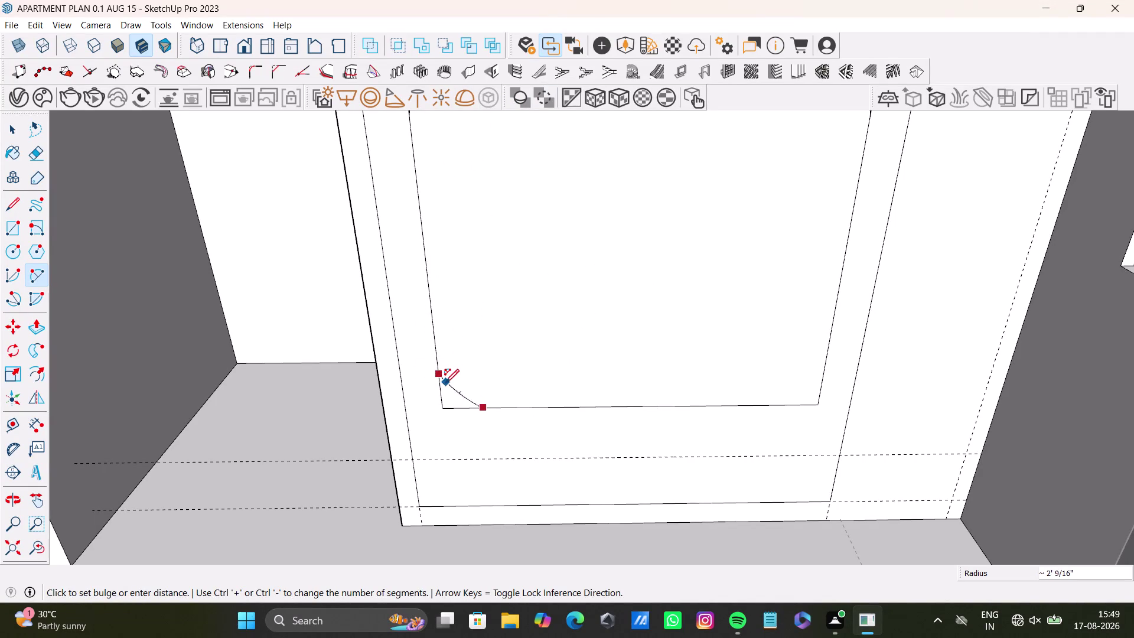
Finish the rounded arc at the panel's bottom-left corner.
click(443, 390)
key(space)
scroll(down, 3)
middle_drag(614, 164, 605, 221)
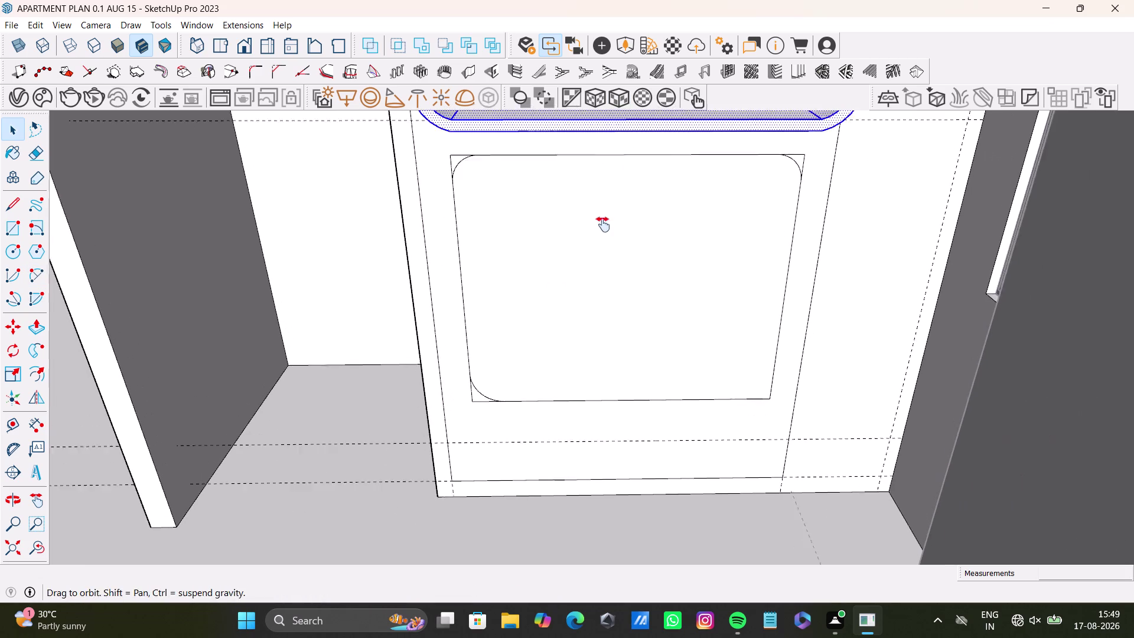
middle_drag(605, 220, 597, 230)
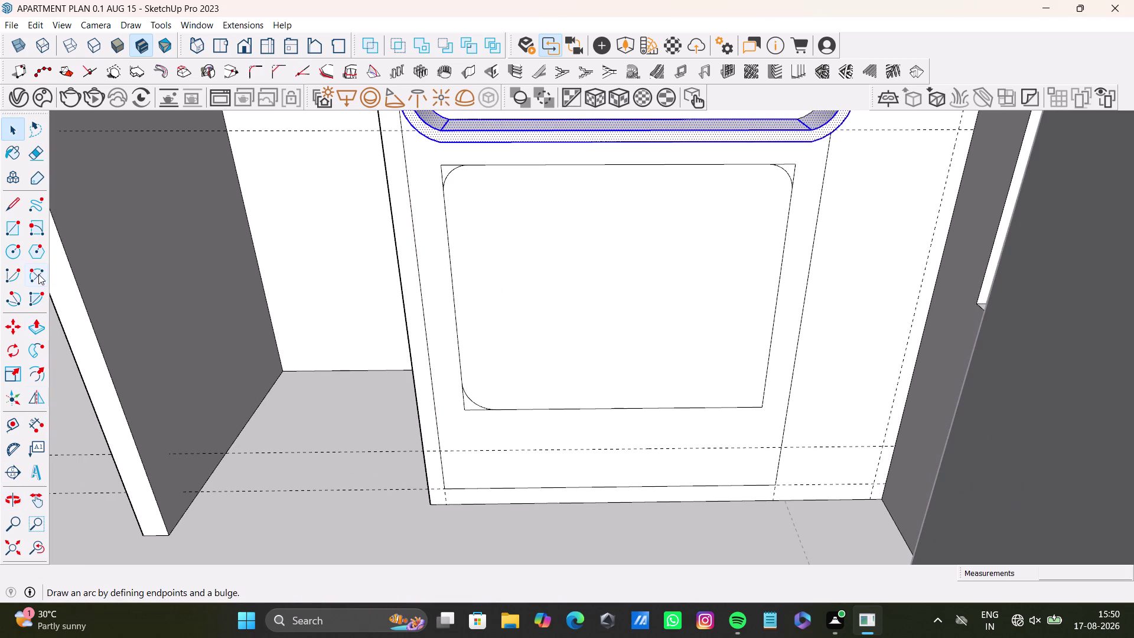
Draw a 2-point arc at the bottom-right corner, then undo it.
click(38, 274)
scroll(up, 3)
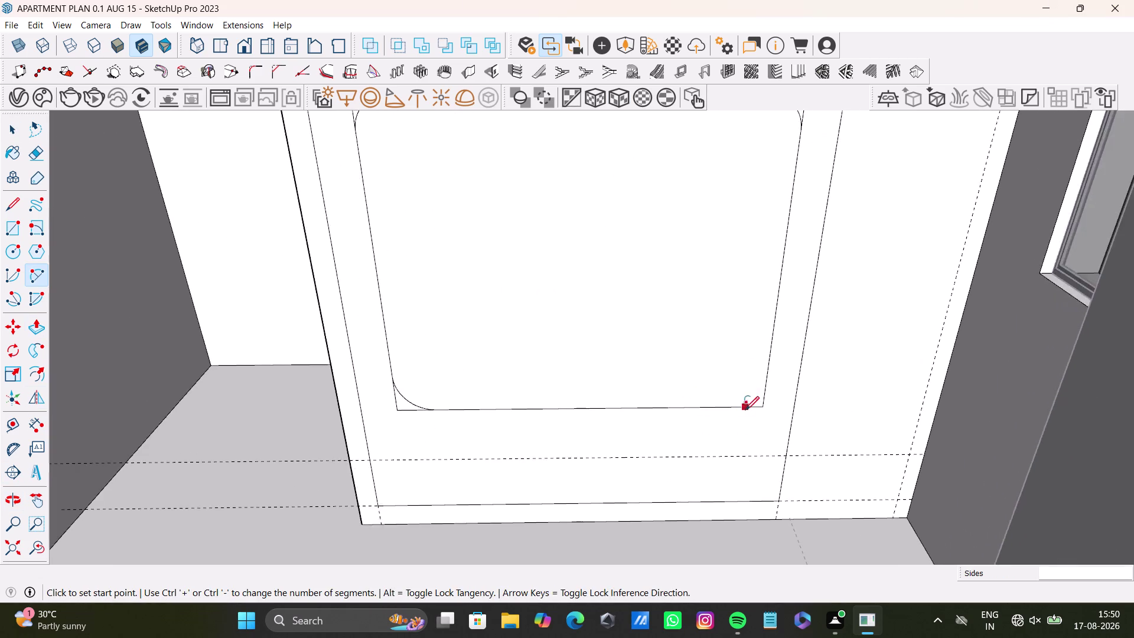
scroll(up, 3)
click(730, 402)
click(776, 366)
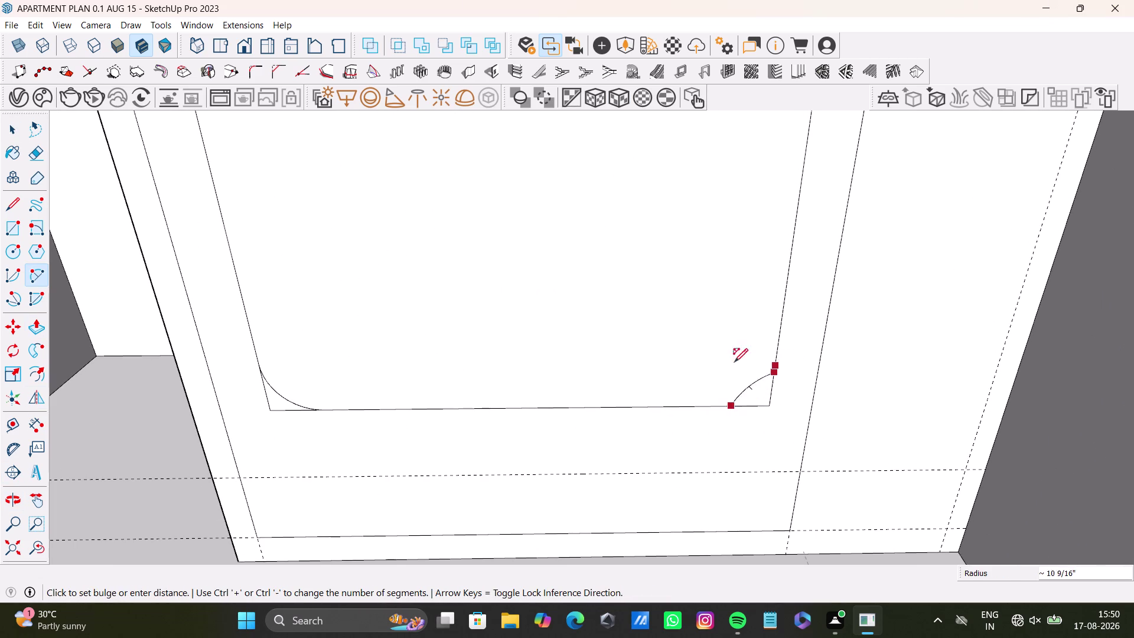
click(764, 388)
key(space)
scroll(down, 3)
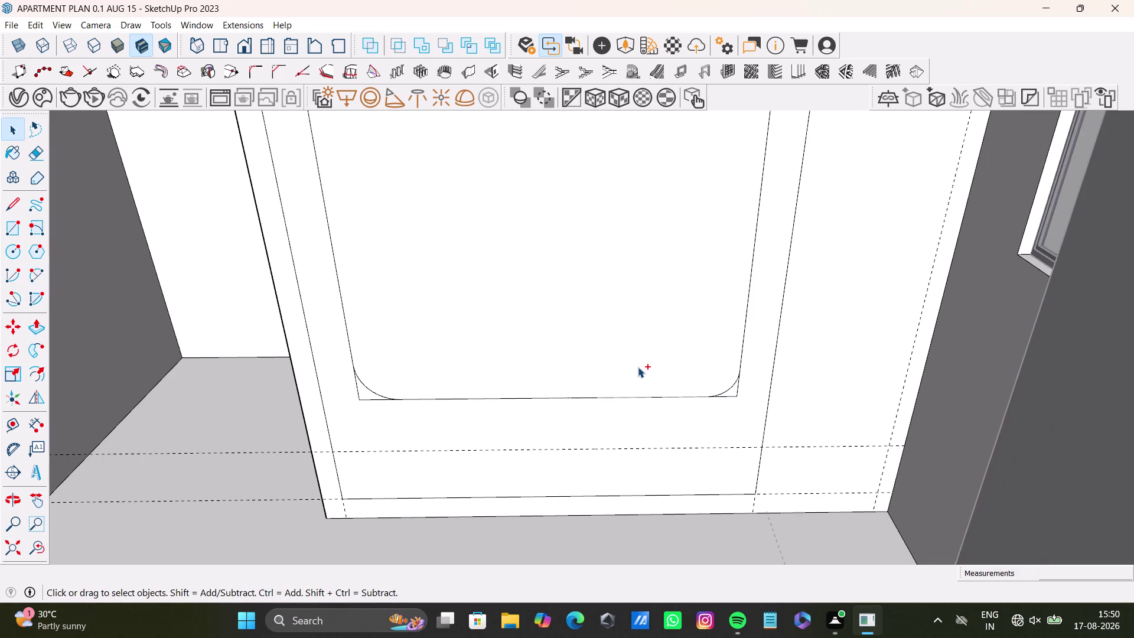
key(ctrl+z)
Redraw the bottom-right corner arc from the bottom edge to the right edge.
middle_drag(557, 354, 562, 400)
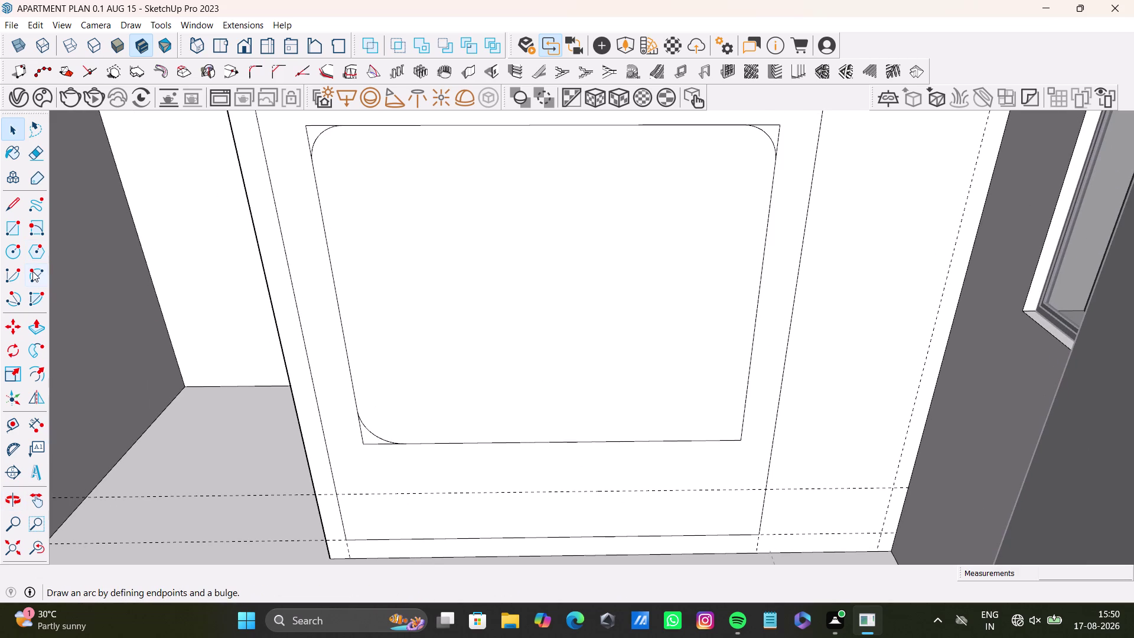
click(32, 271)
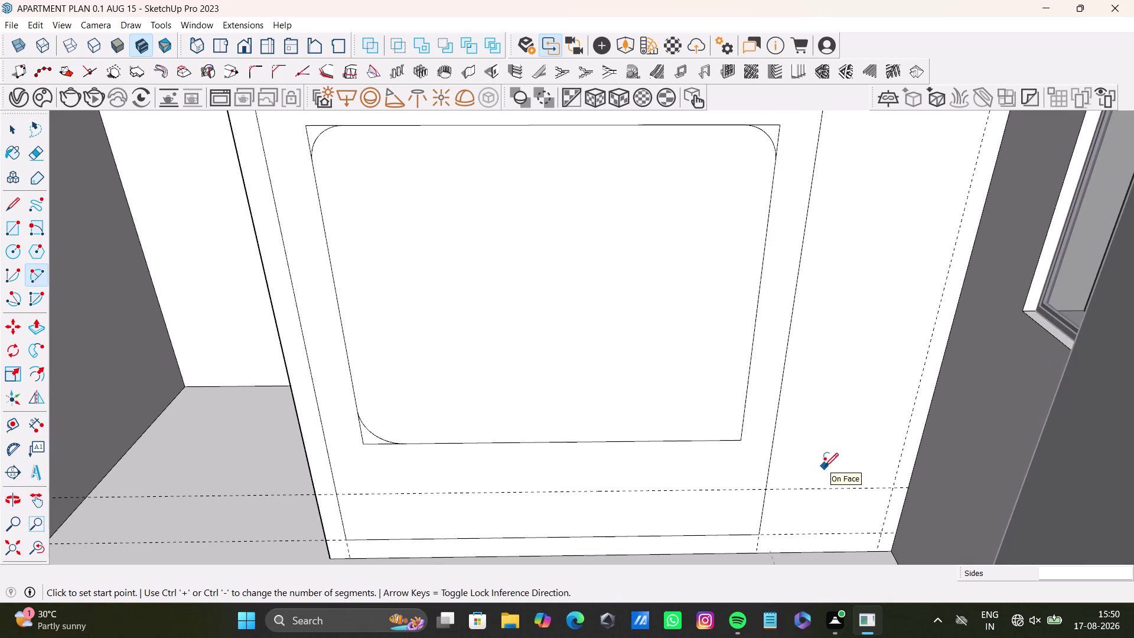
click(701, 440)
click(742, 408)
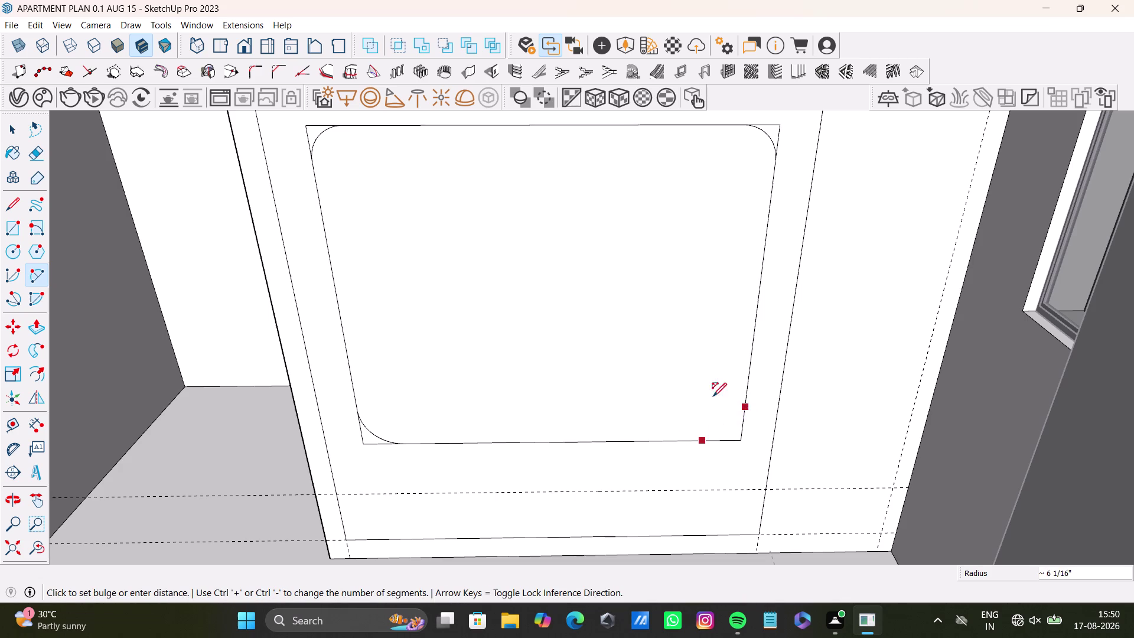
click(734, 428)
key(space)
scroll(down, 3)
Delete the existing top-left corner arc.
middle_drag(596, 347, 624, 424)
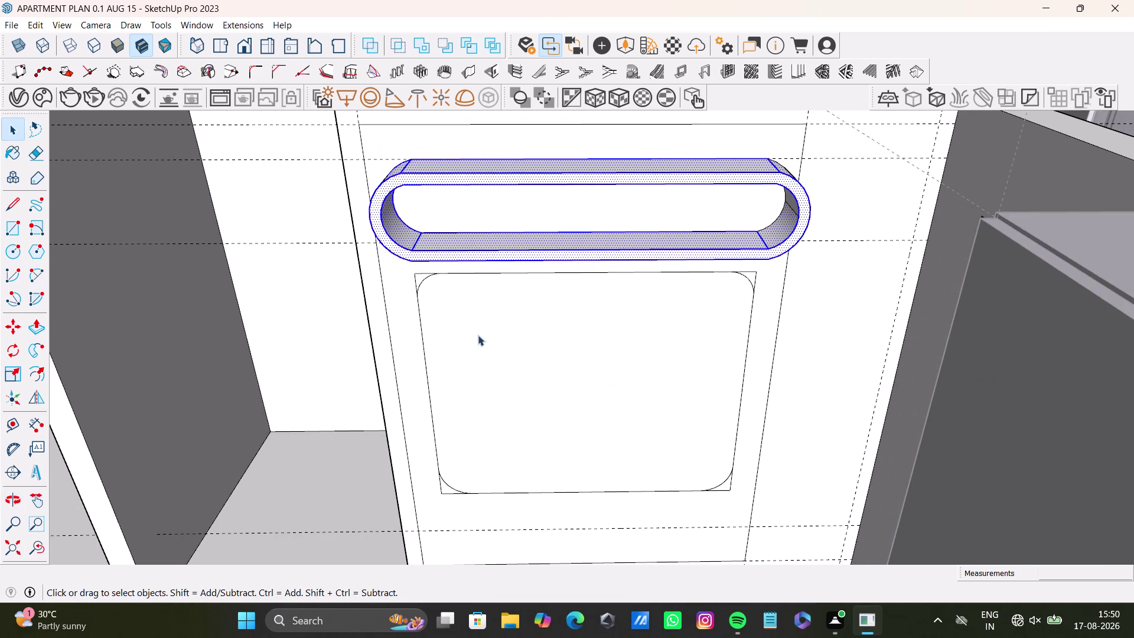
middle_drag(478, 334, 480, 258)
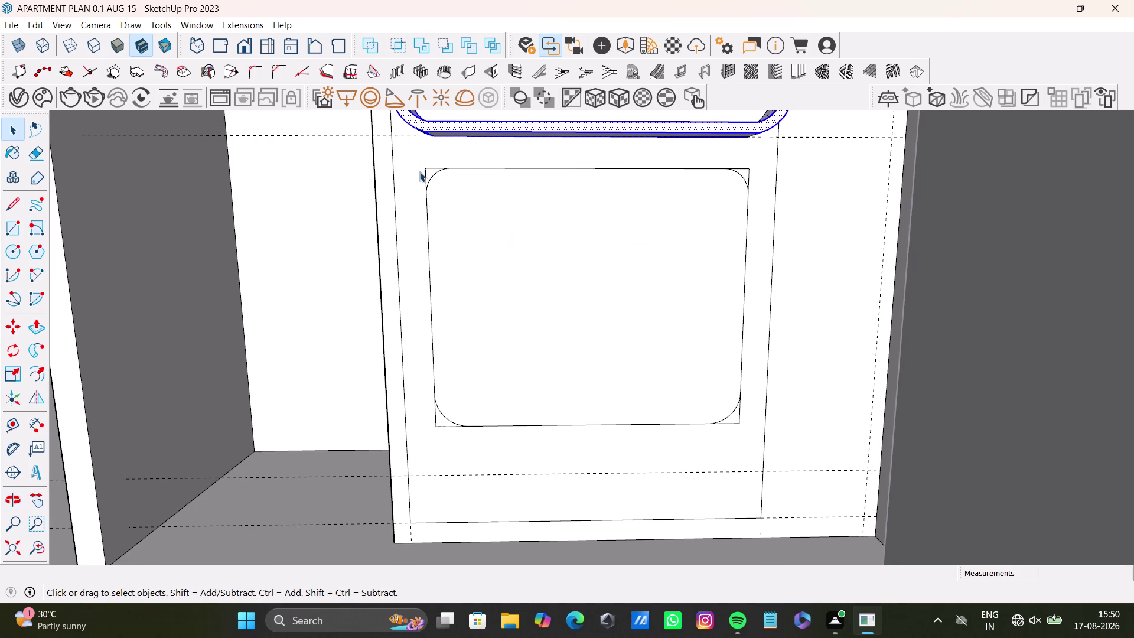
click(433, 173)
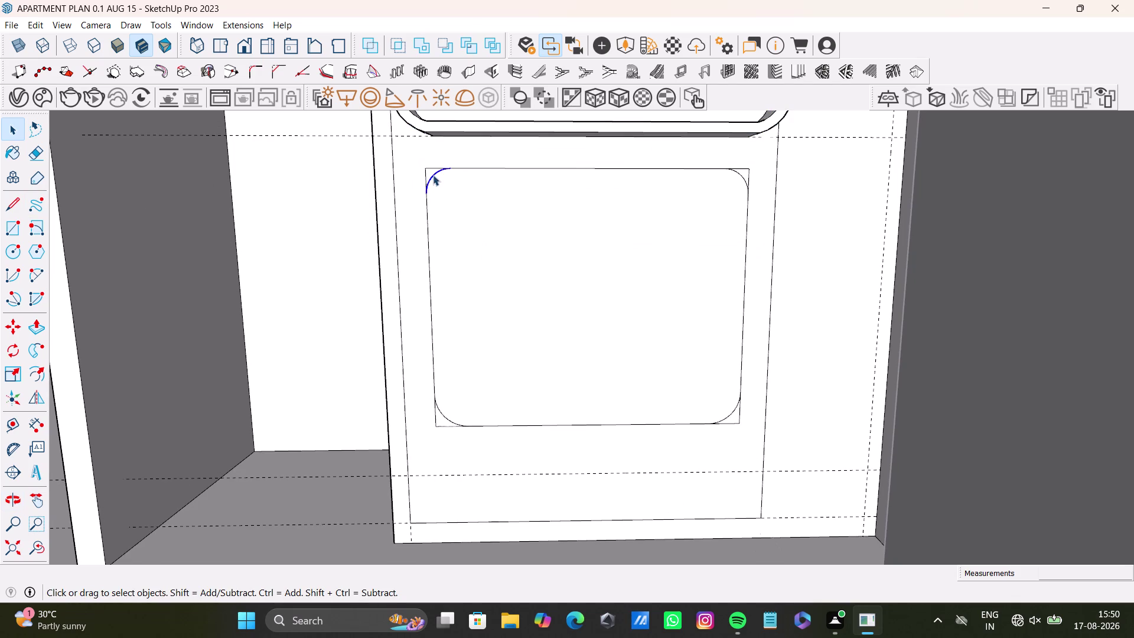
key(Delete)
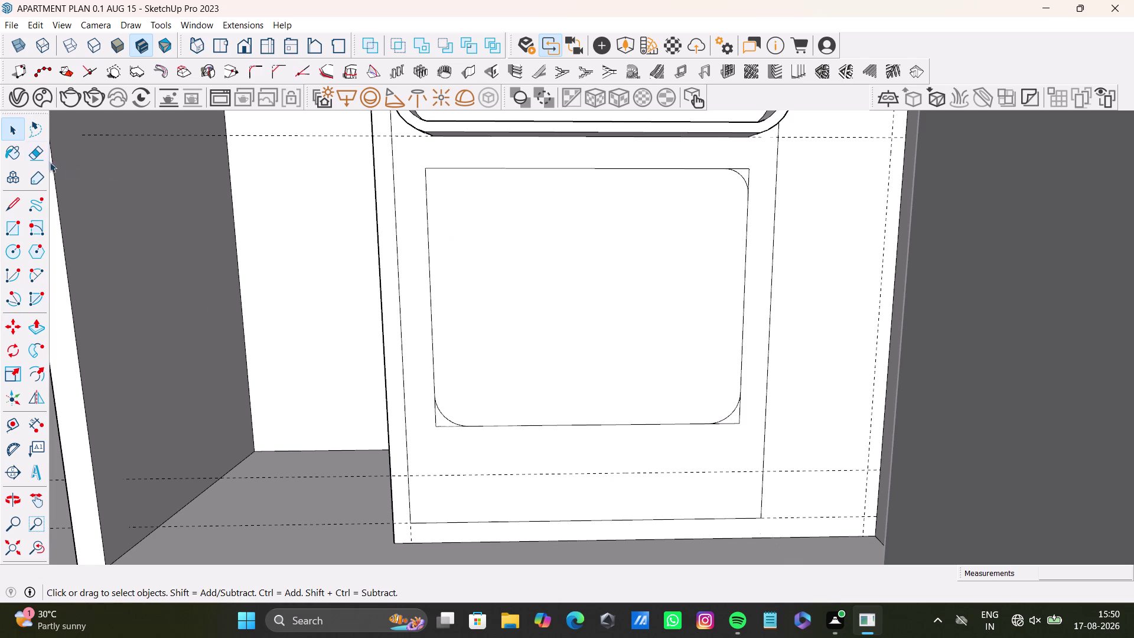
Start two top-left corner arcs and cancel both attempts.
click(32, 271)
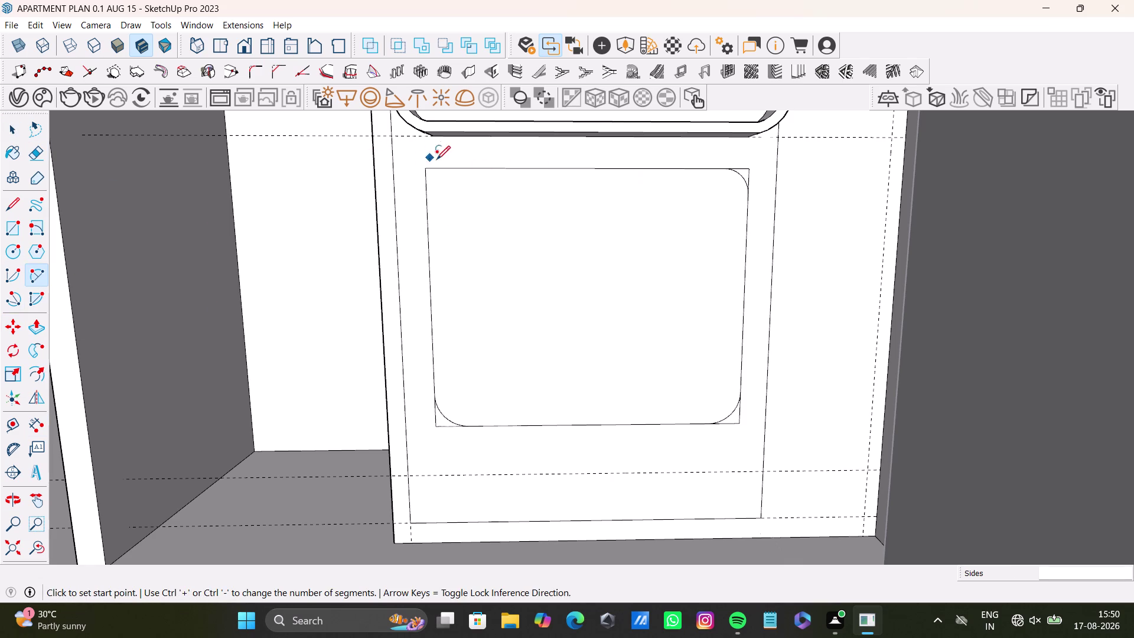
click(452, 167)
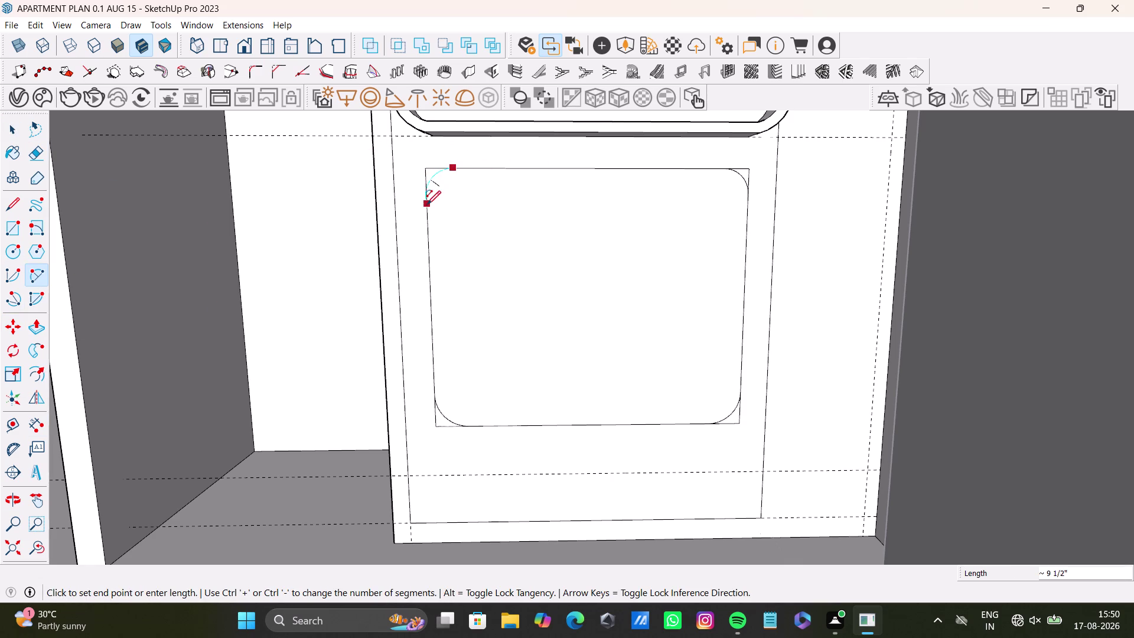
click(427, 204)
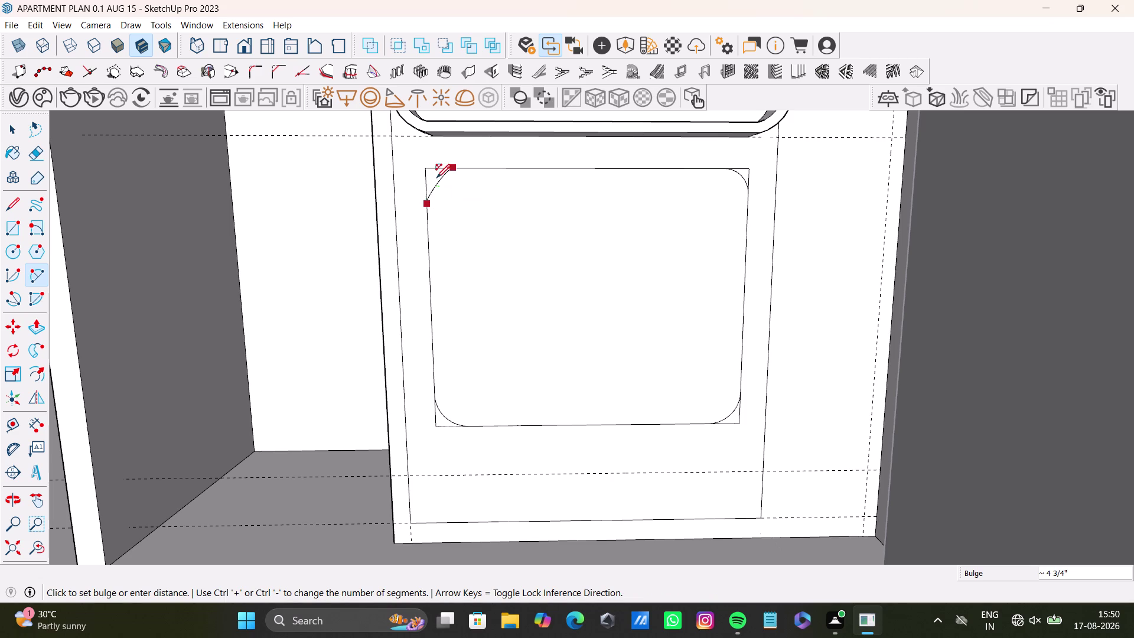
key(space)
click(31, 272)
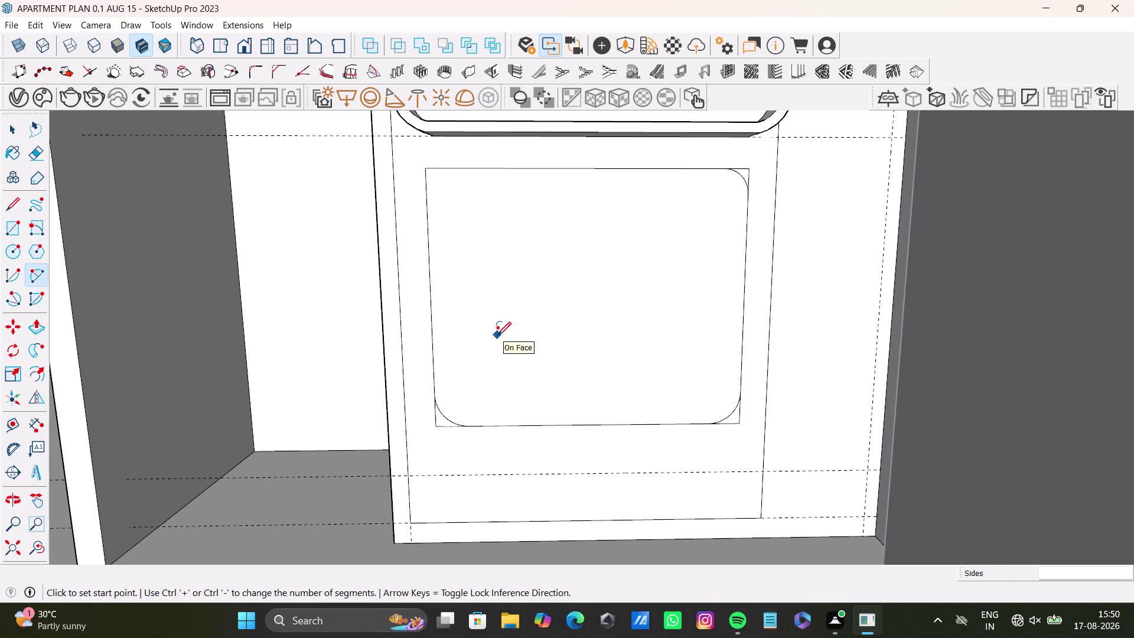
click(451, 170)
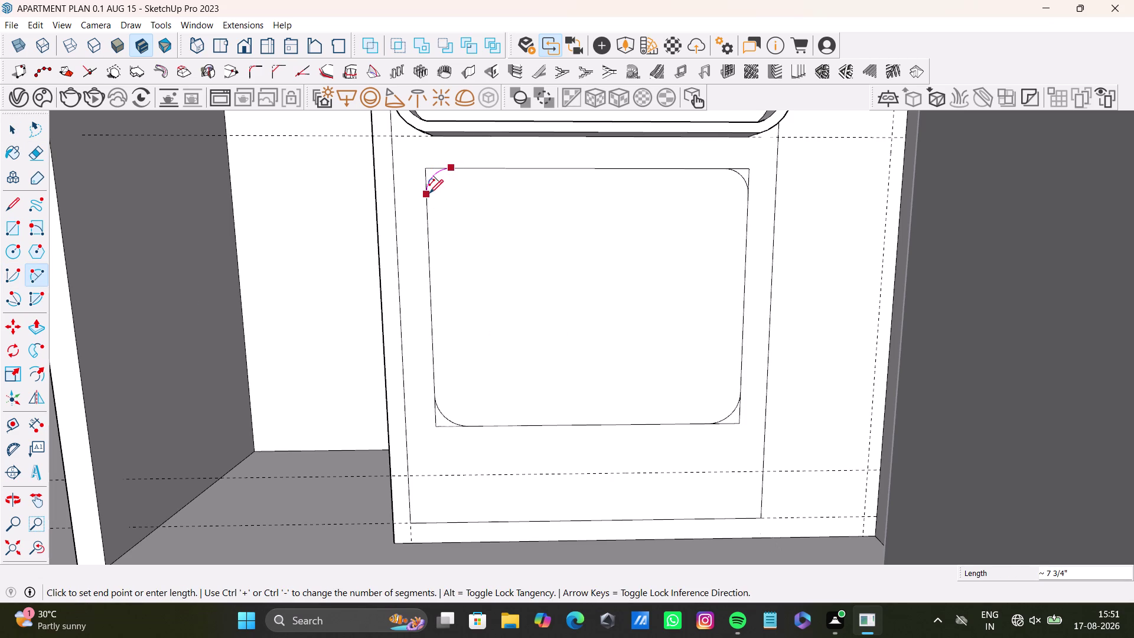
key(space)
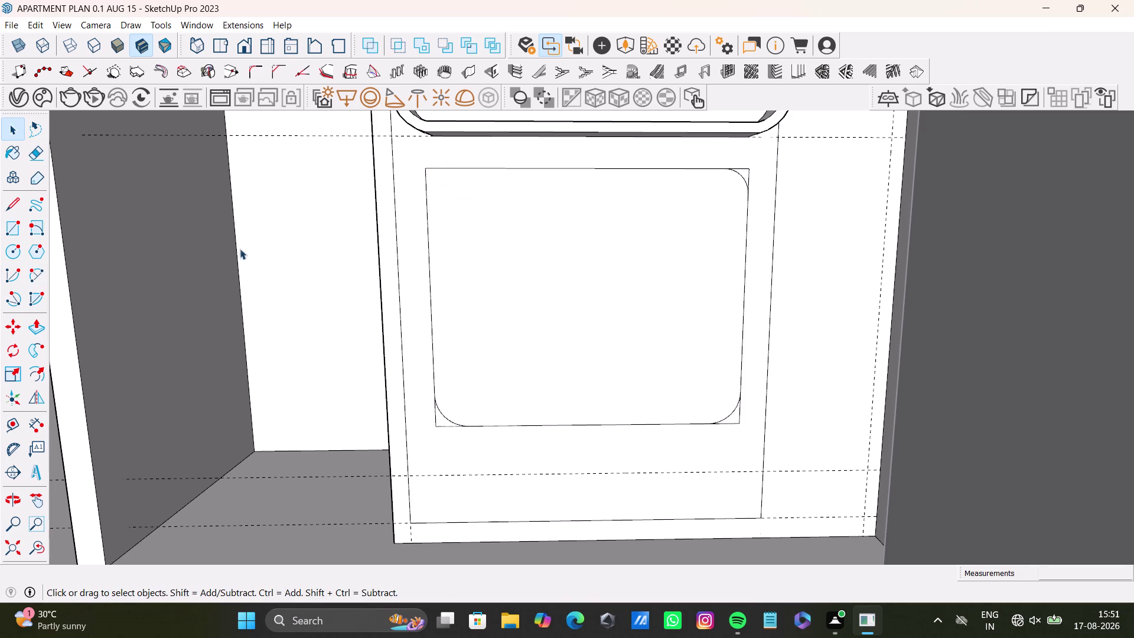
Draw the final top-left arc from the top edge to the left edge.
click(34, 281)
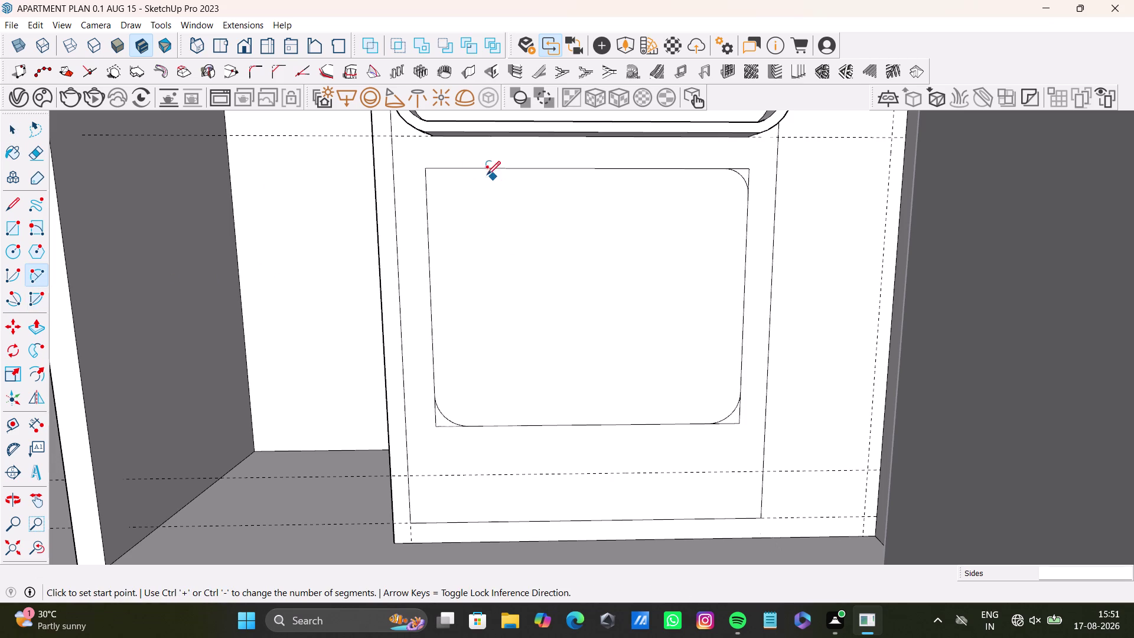
click(454, 165)
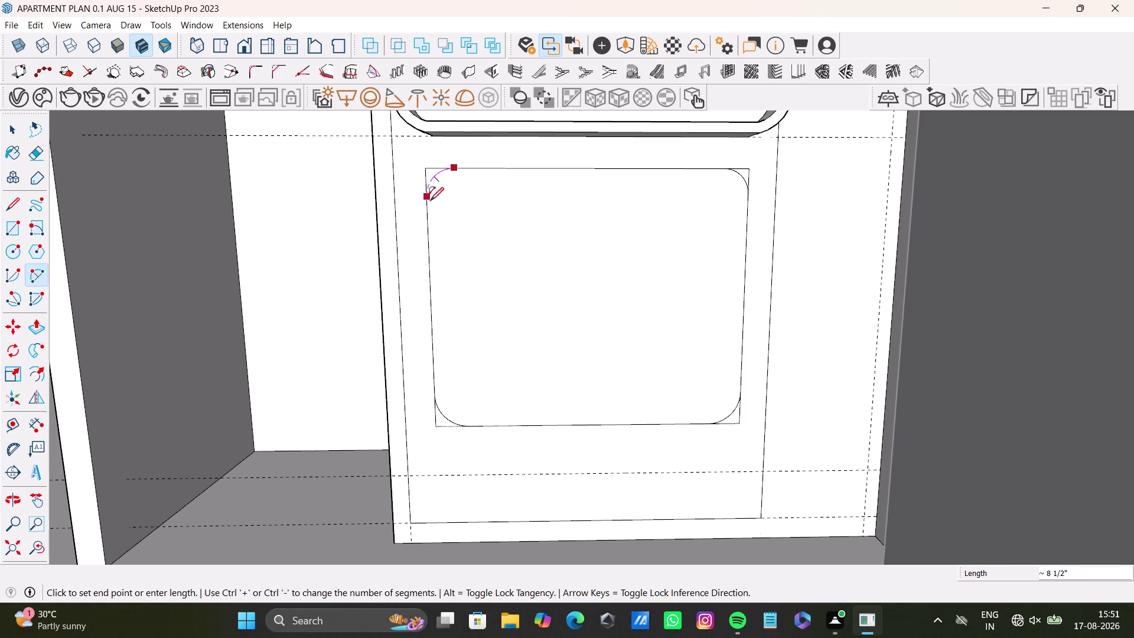
click(429, 201)
click(429, 188)
key(space)
scroll(down, 3)
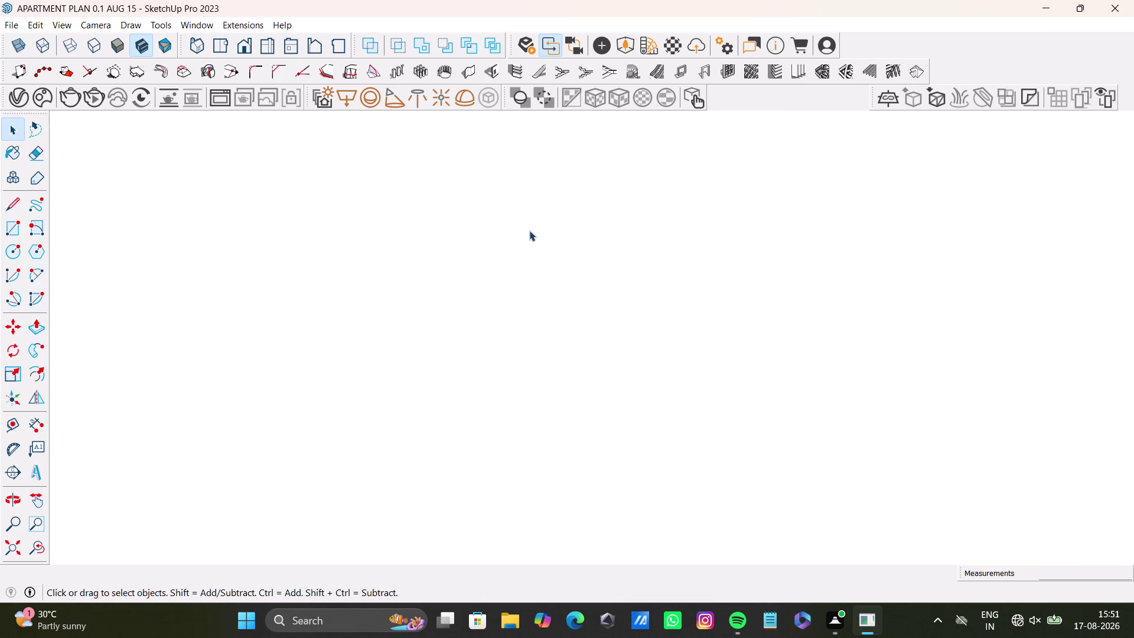
click(27, 552)
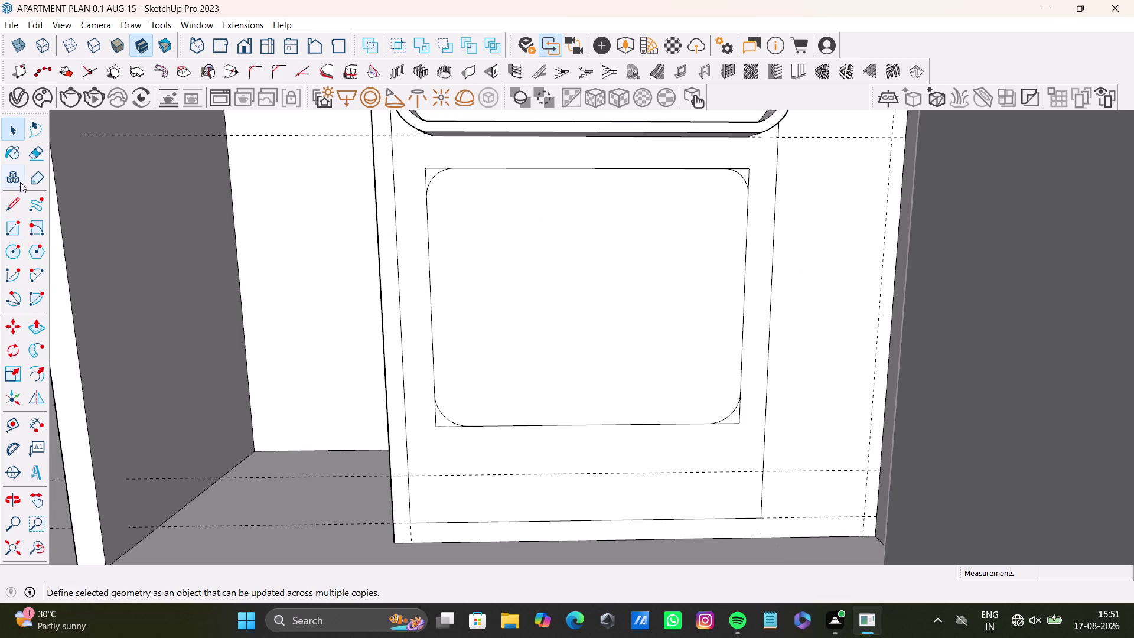
Delete the leftover straight edge and top stub at the top-left corner.
scroll(up, 3)
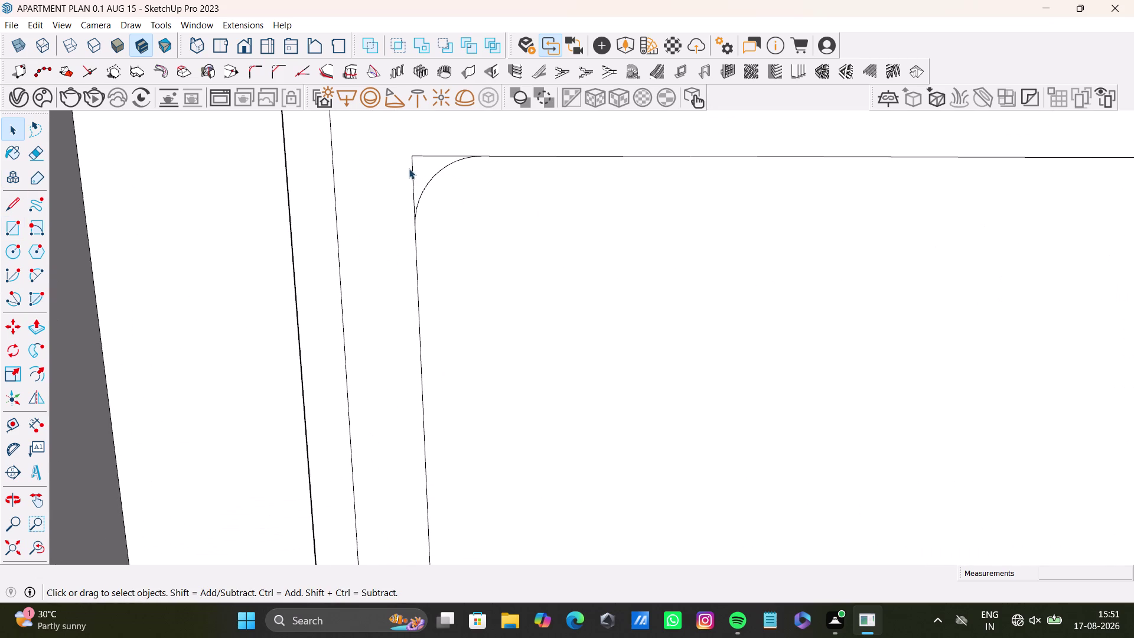
click(414, 186)
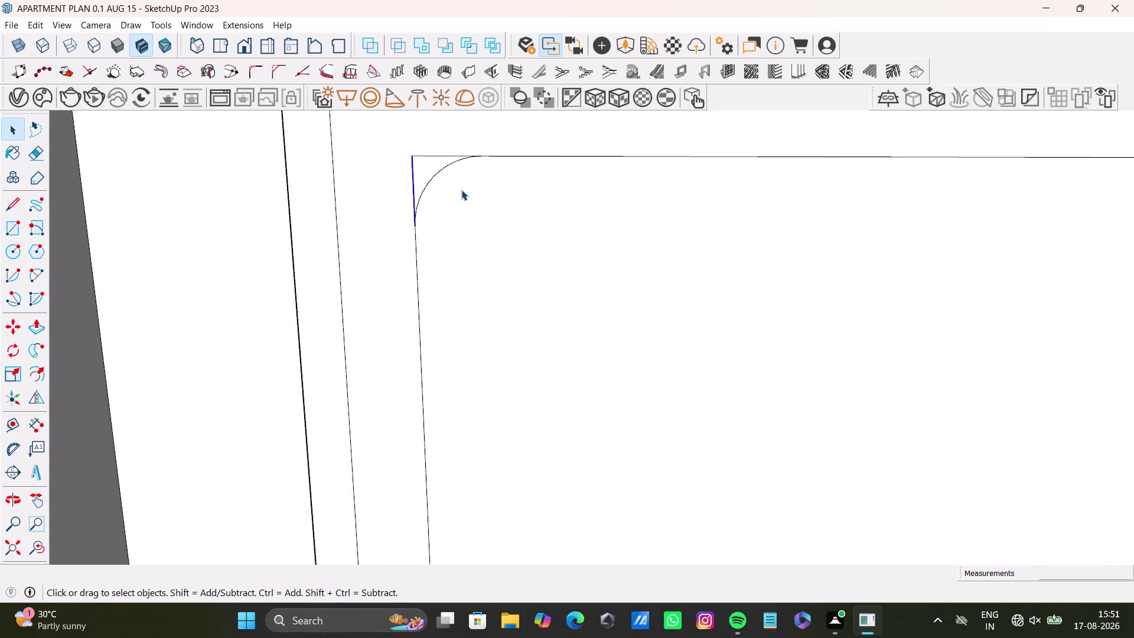
key(Delete)
click(443, 156)
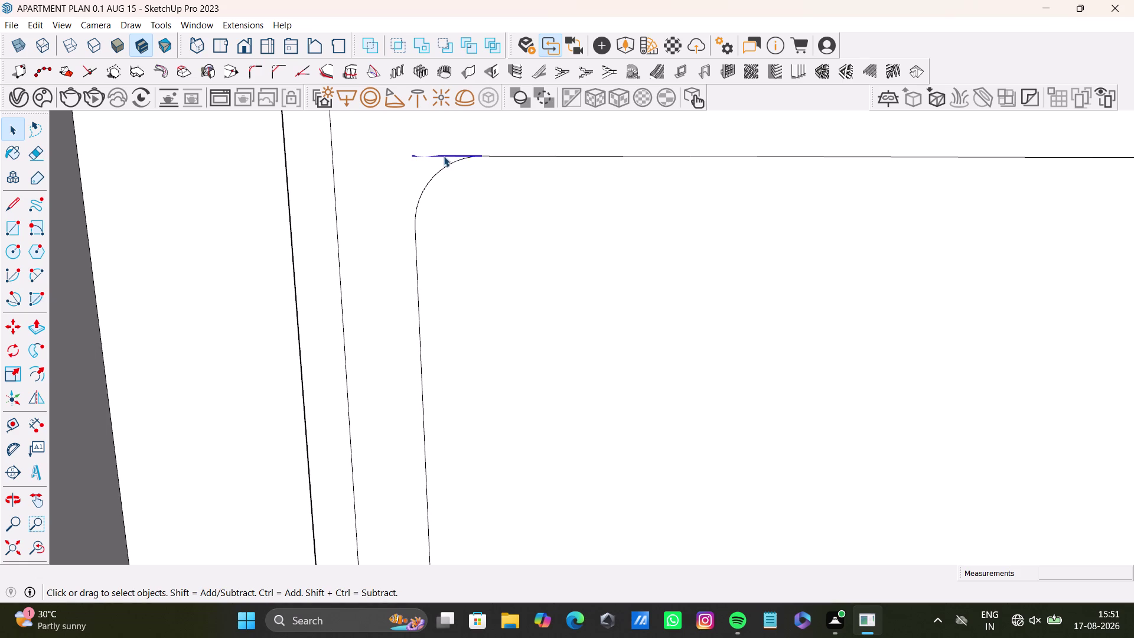
key(Delete)
scroll(down, 3)
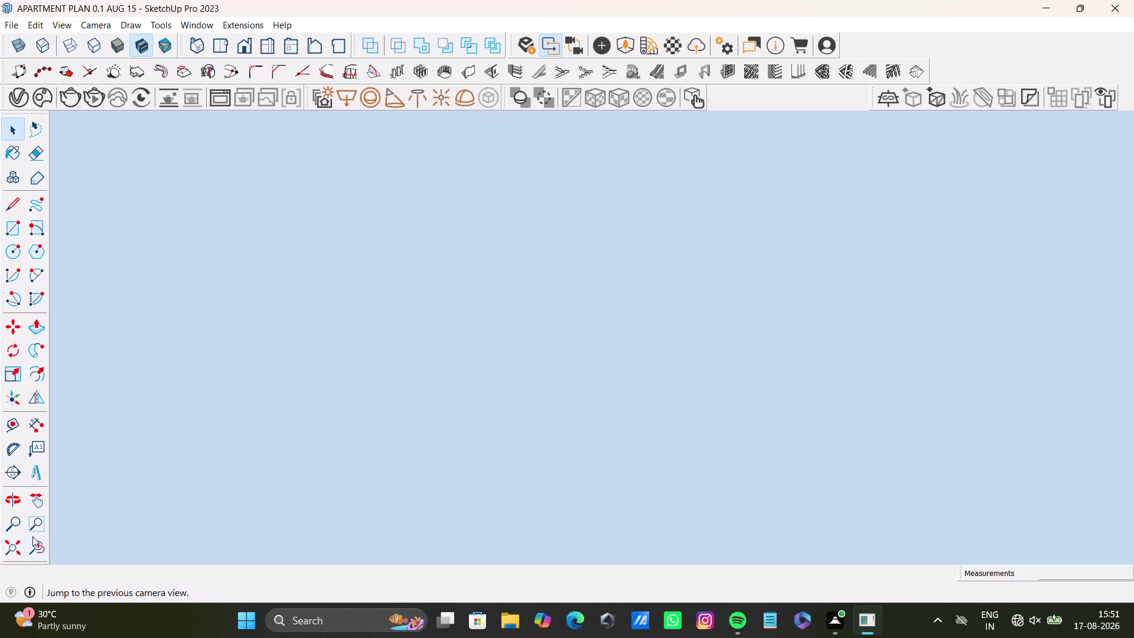
click(33, 552)
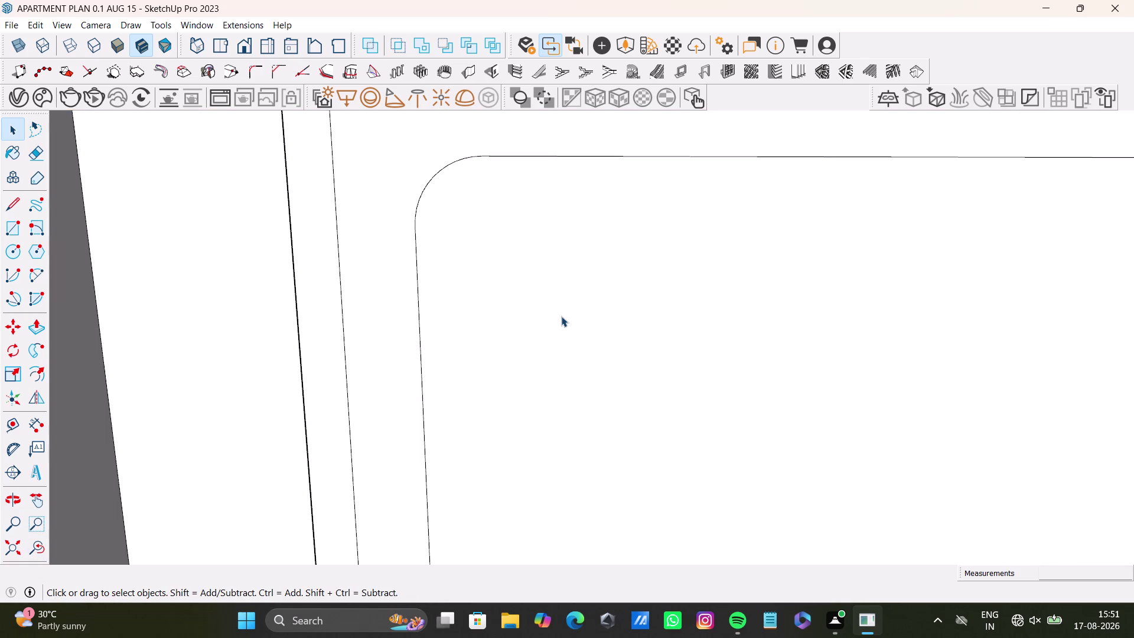
Delete the leftover stubs at the top-right corner.
middle_drag(571, 334, 353, 315)
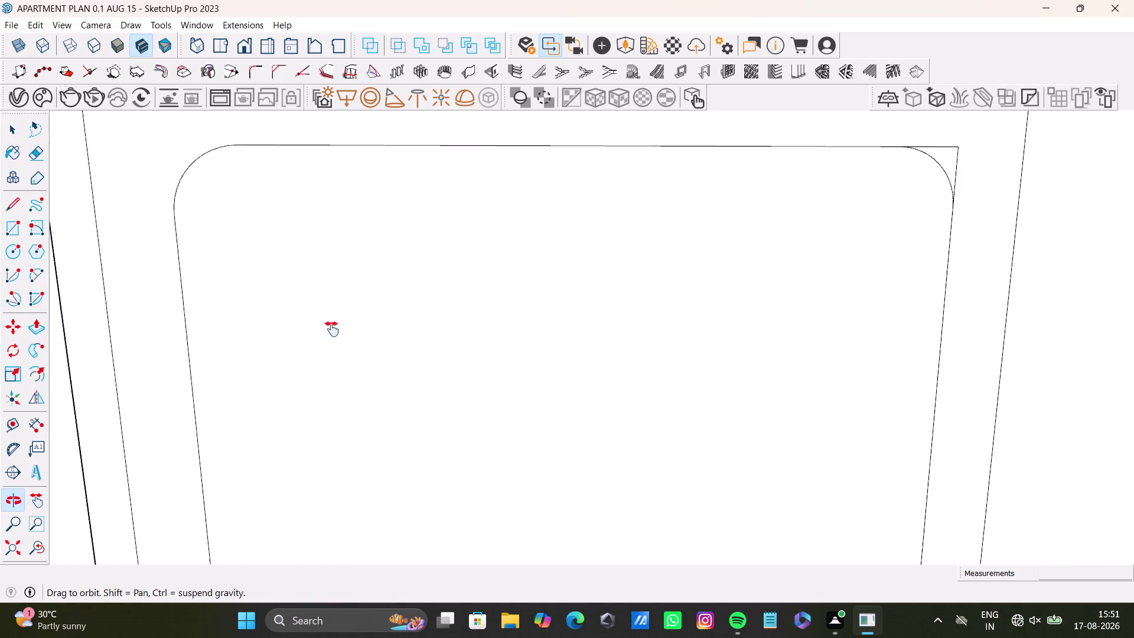
middle_drag(353, 316, 327, 338)
click(930, 163)
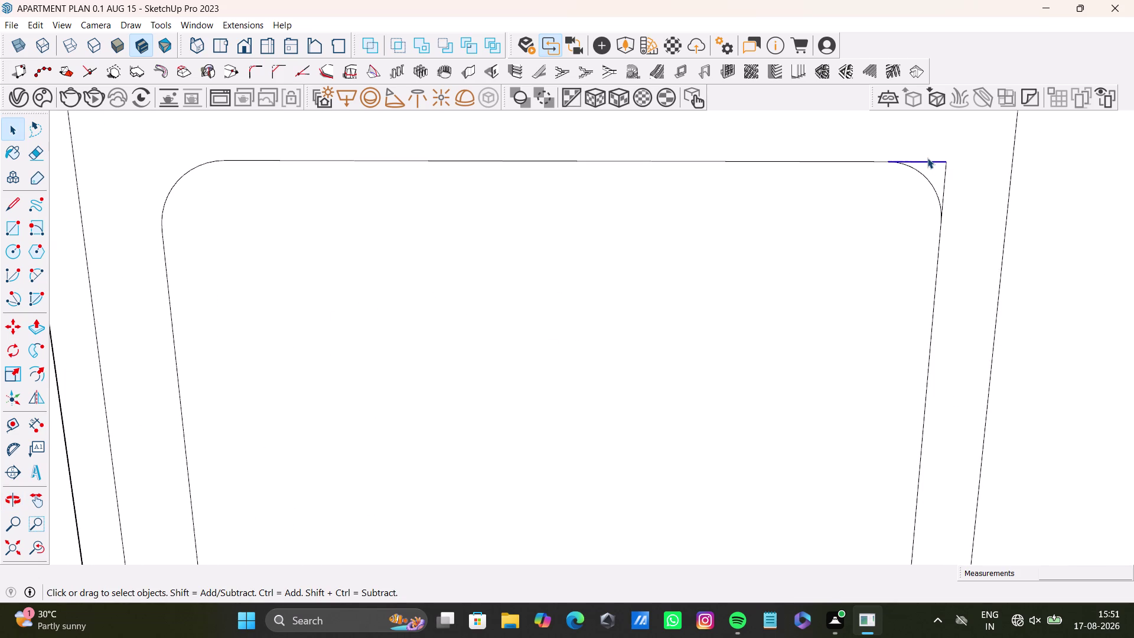
key(Delete)
click(944, 191)
key(Delete)
scroll(down, 3)
Delete two leftover edges at the next rounded corner.
middle_drag(754, 356, 780, 183)
scroll(up, 3)
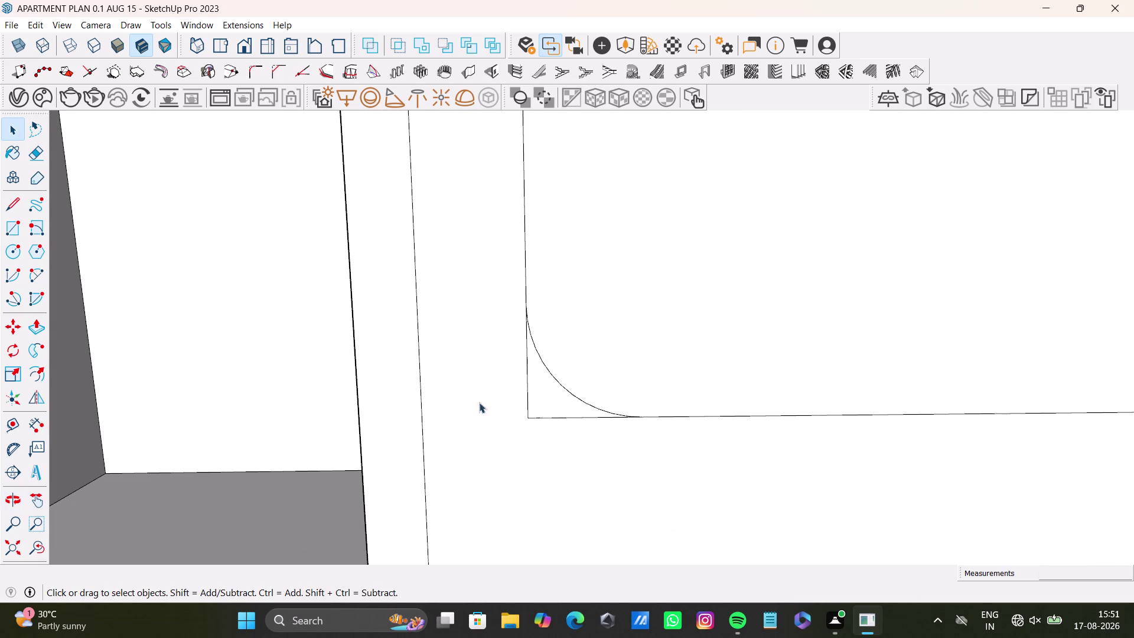
click(527, 397)
key(Delete)
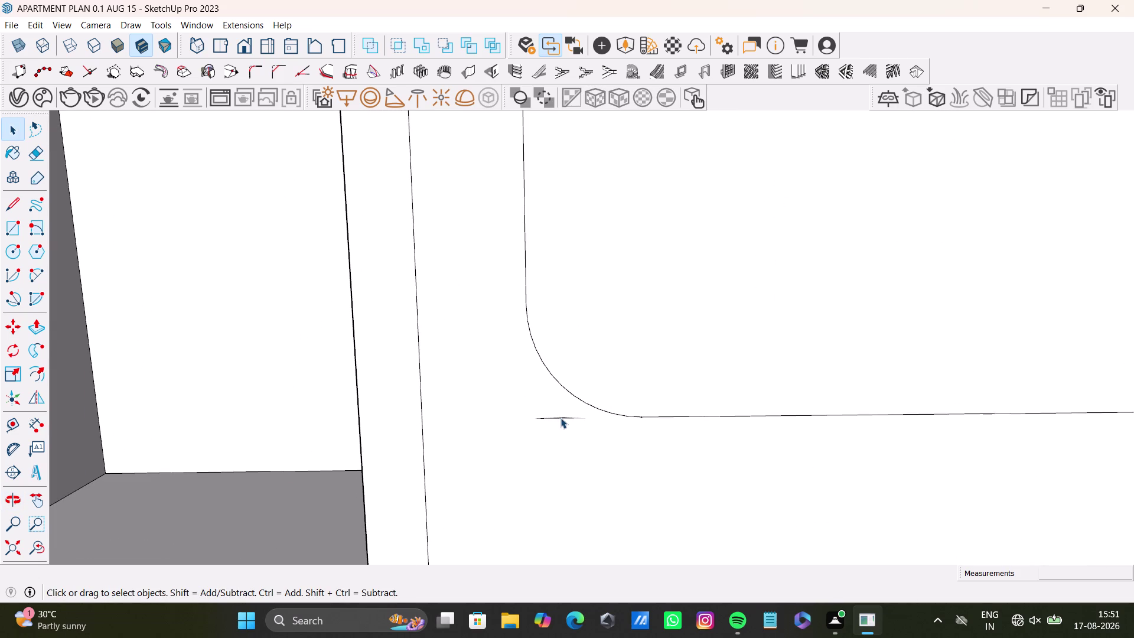
click(561, 417)
key(Delete)
scroll(down, 3)
Delete the stray straight edges at the opposite rounded corner.
middle_drag(708, 396, 246, 385)
scroll(up, 3)
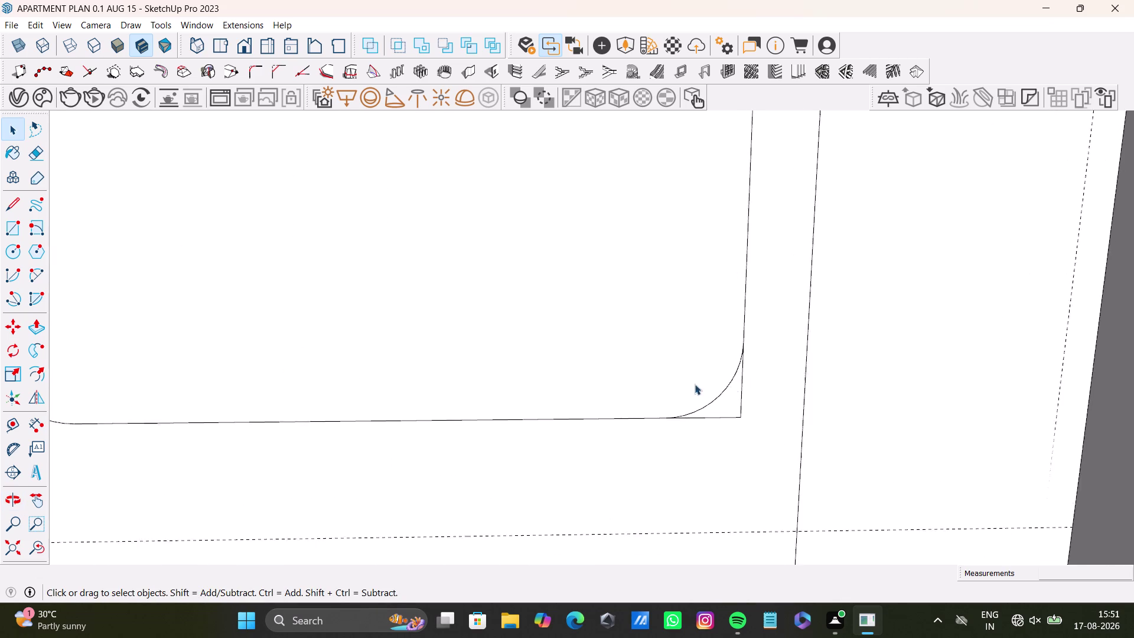
scroll(up, 3)
click(750, 409)
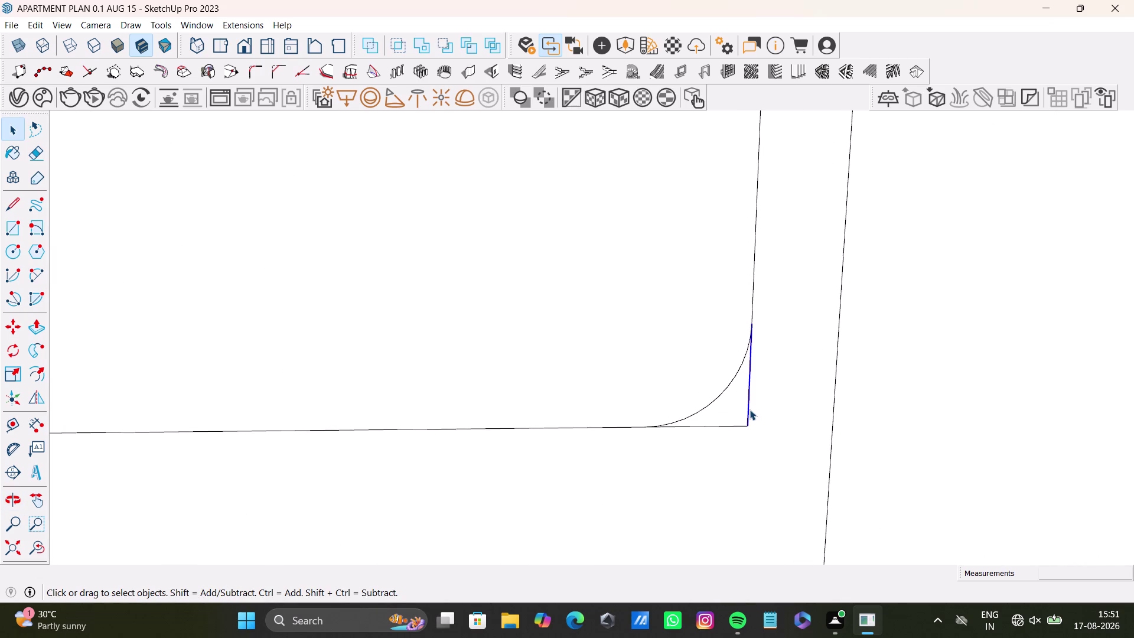
key(Delete)
click(730, 428)
key(Delete)
scroll(down, 3)
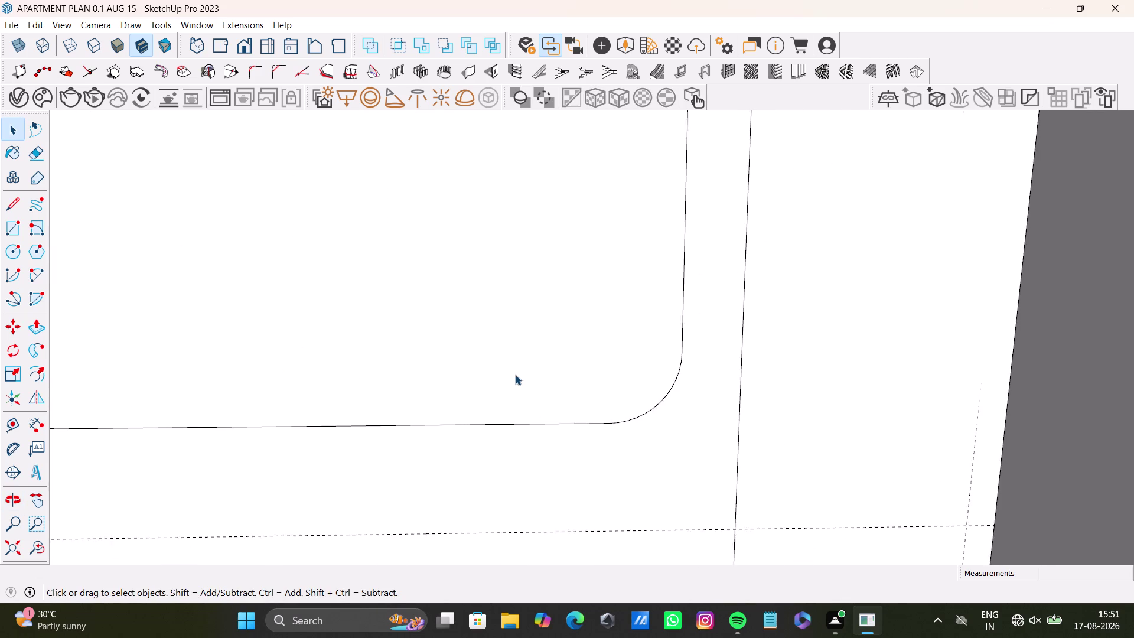
scroll(down, 3)
middle_drag(511, 356, 618, 441)
Select the rounded panel face and cancel an unwanted Offset inset.
click(482, 360)
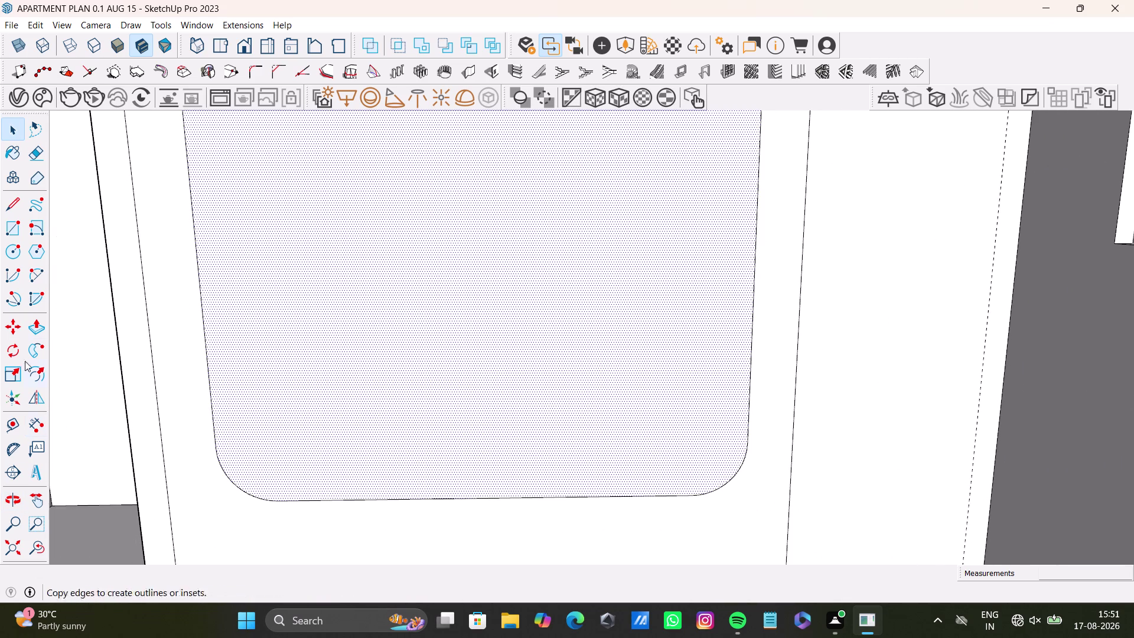
click(39, 369)
click(317, 358)
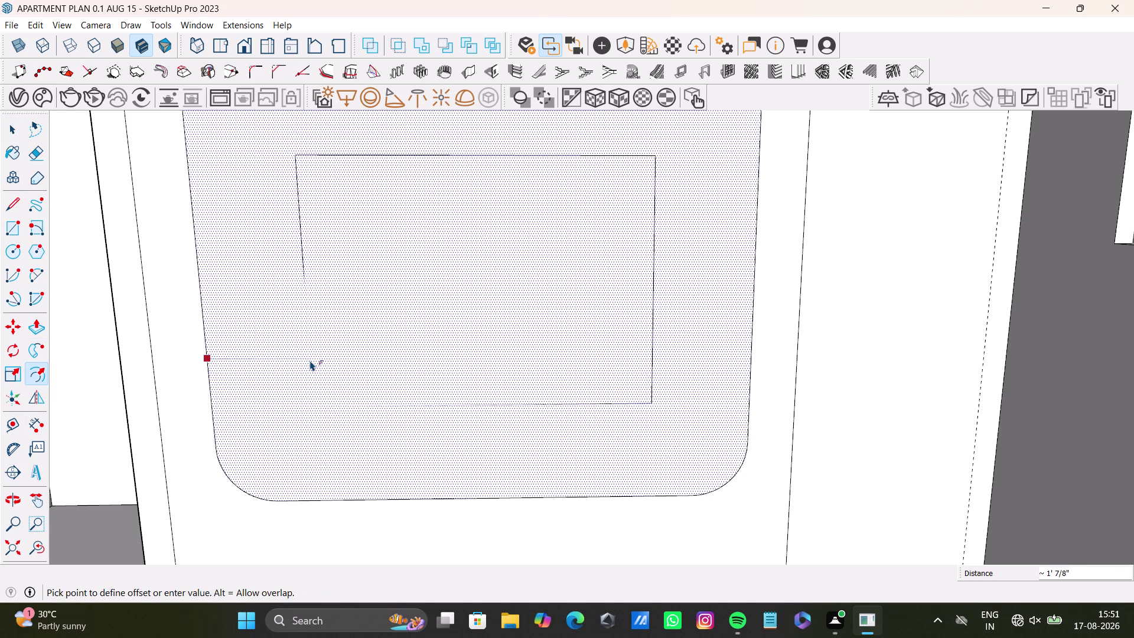
key(space)
scroll(down, 3)
scroll(down, 3)
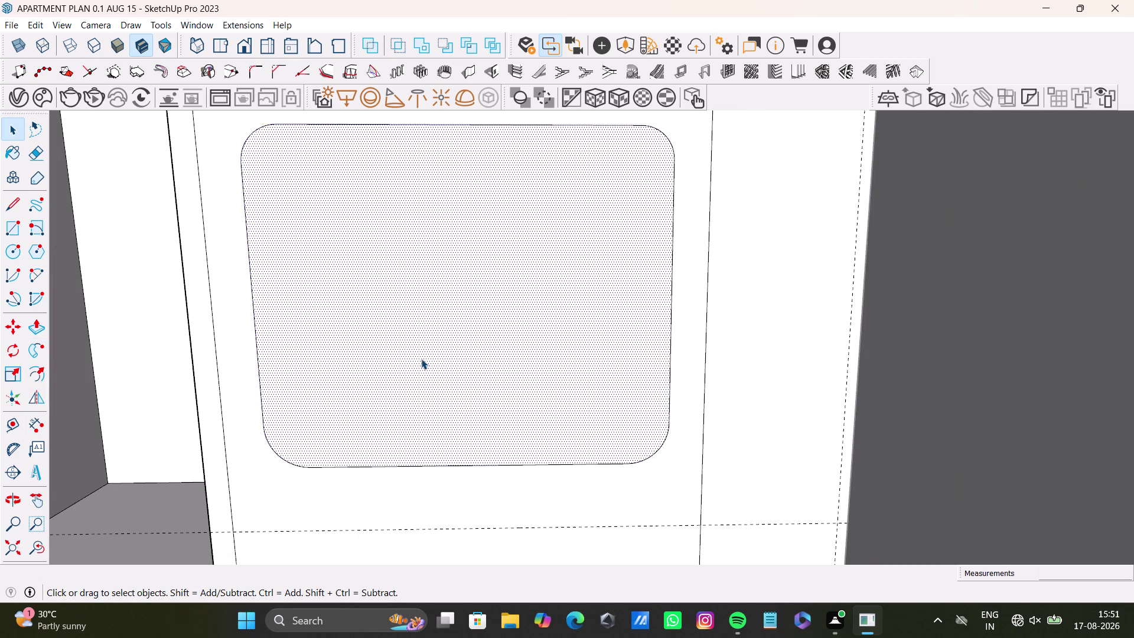
key(space)
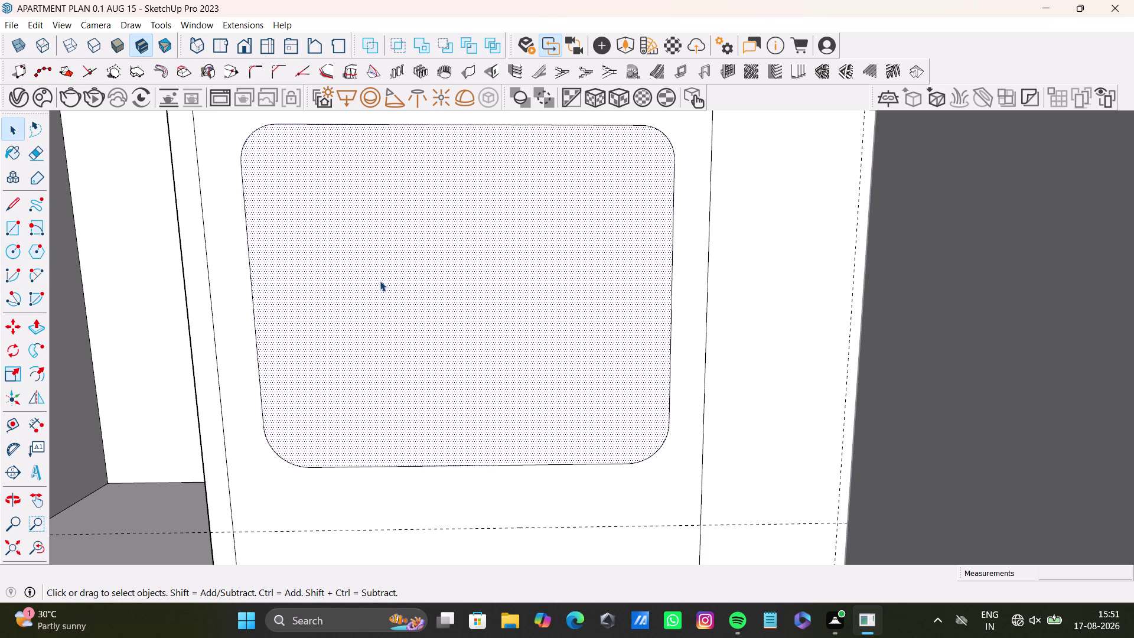
Push the rounded panel face back a small distance with Push/Pull.
click(379, 281)
key(p)
click(380, 280)
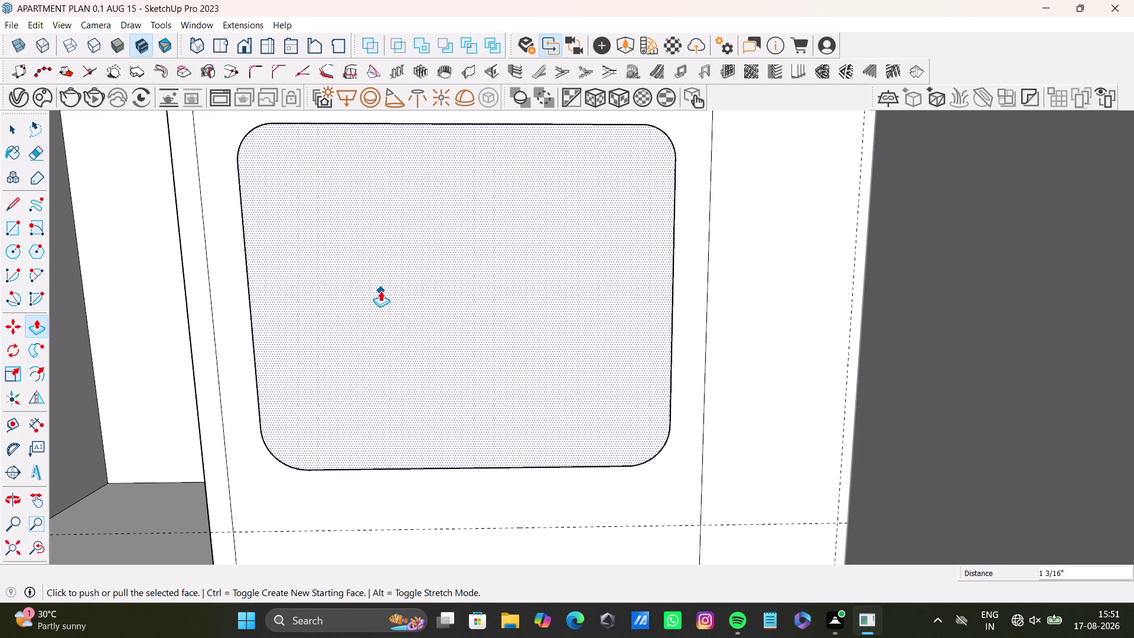
click(380, 290)
middle_drag(381, 295, 447, 406)
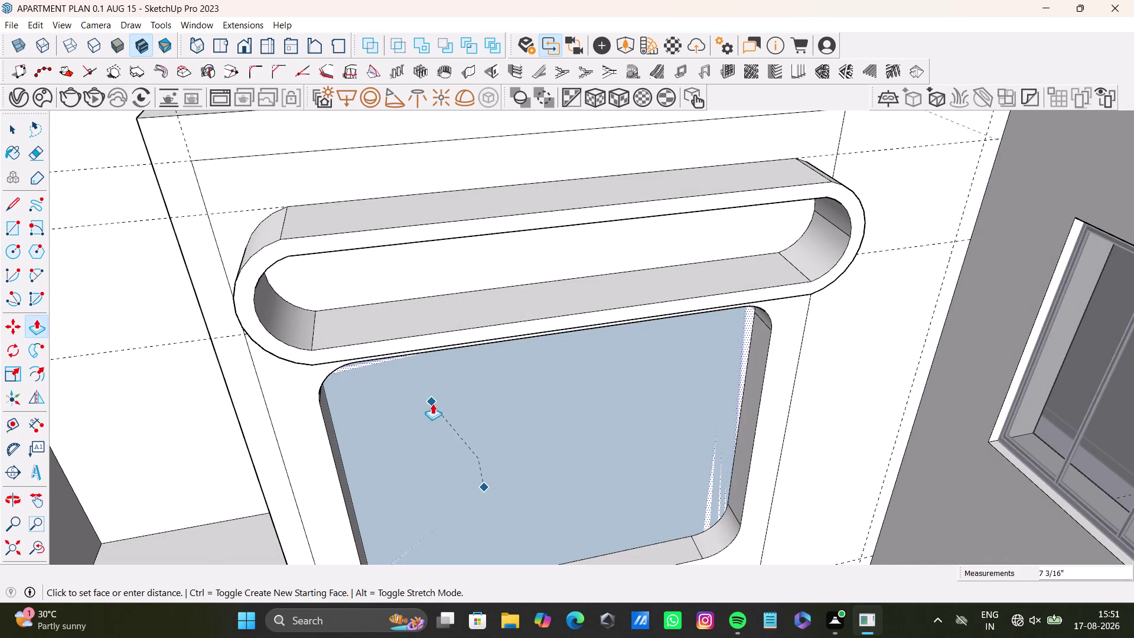
key(ctrl+z)
drag(375, 410, 378, 411)
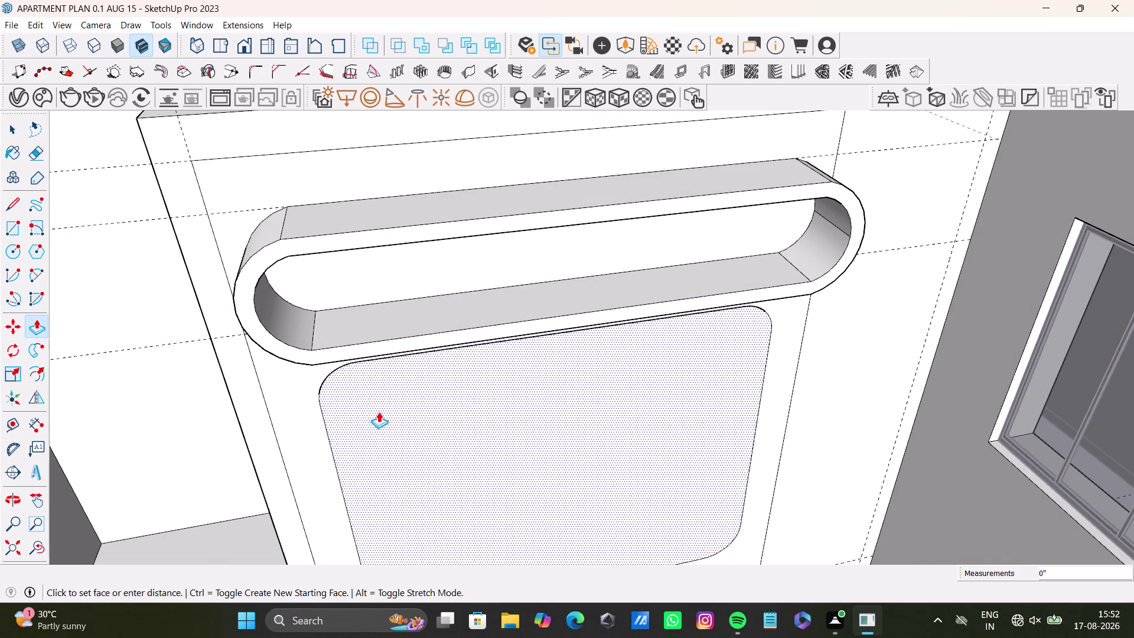
drag(378, 411, 380, 414)
key(space)
Orbit around the cabinet front to inspect the recess and lower band.
scroll(down, 3)
middle_drag(472, 456, 487, 342)
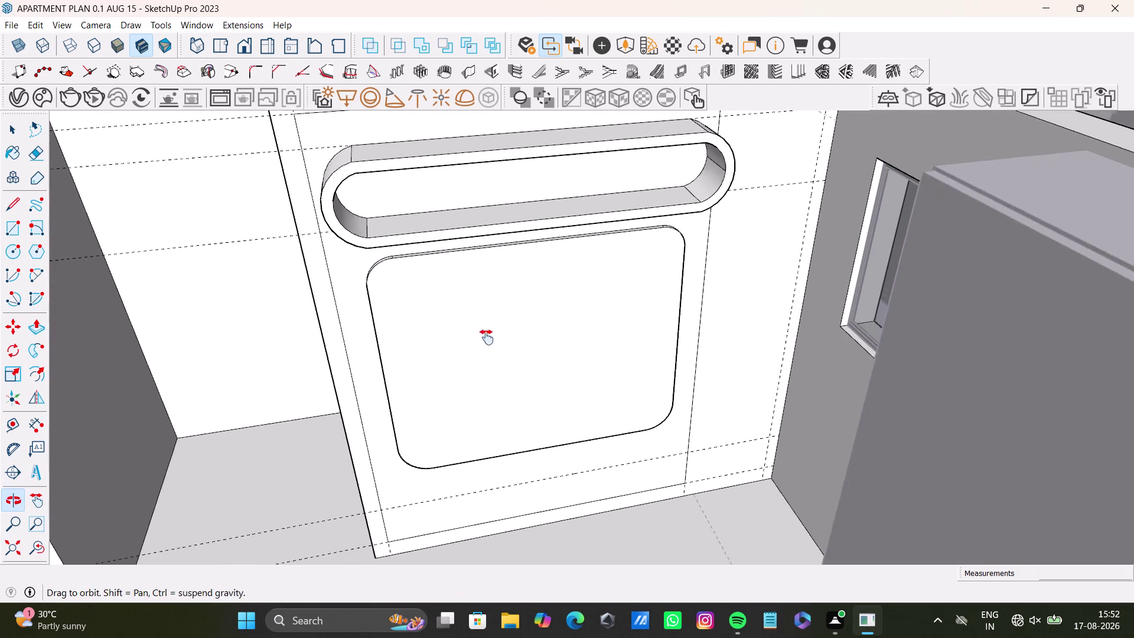
middle_drag(487, 342, 487, 337)
middle_drag(625, 476, 573, 504)
scroll(down, 3)
scroll(down, 3)
middle_drag(554, 491, 563, 455)
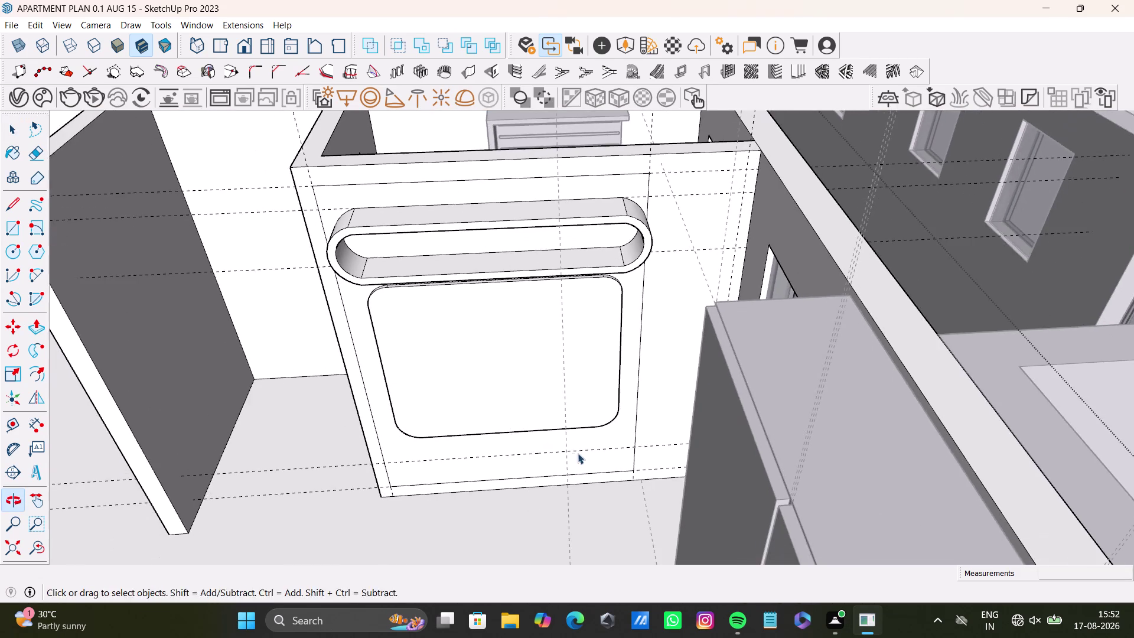
middle_drag(579, 453, 574, 565)
middle_drag(499, 257, 482, 533)
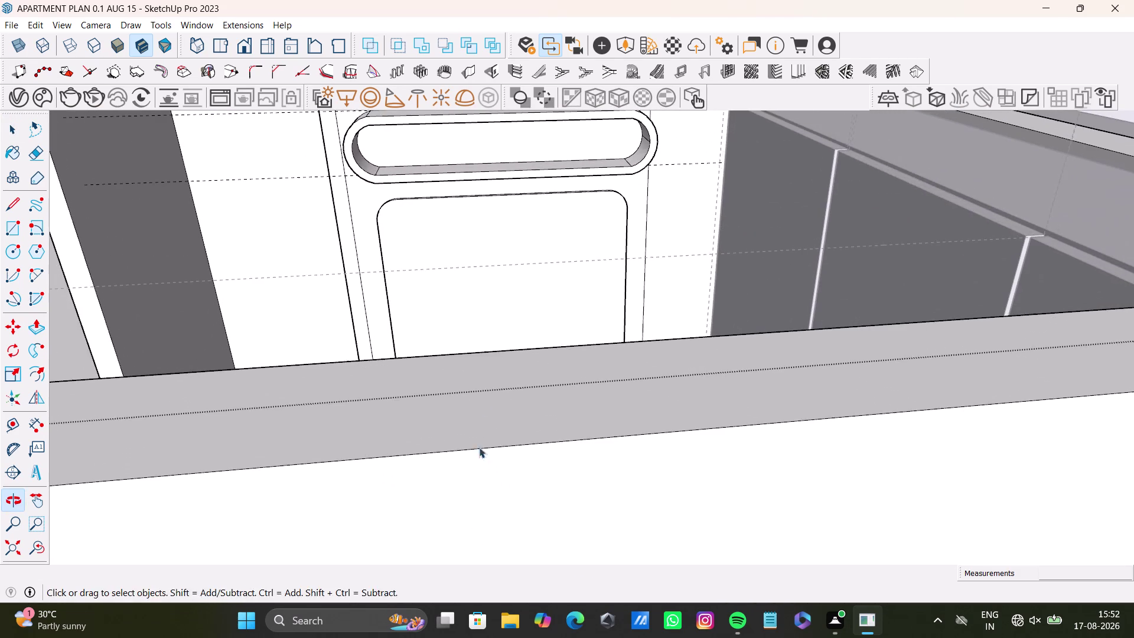
middle_drag(509, 376, 513, 506)
middle_drag(527, 409, 518, 450)
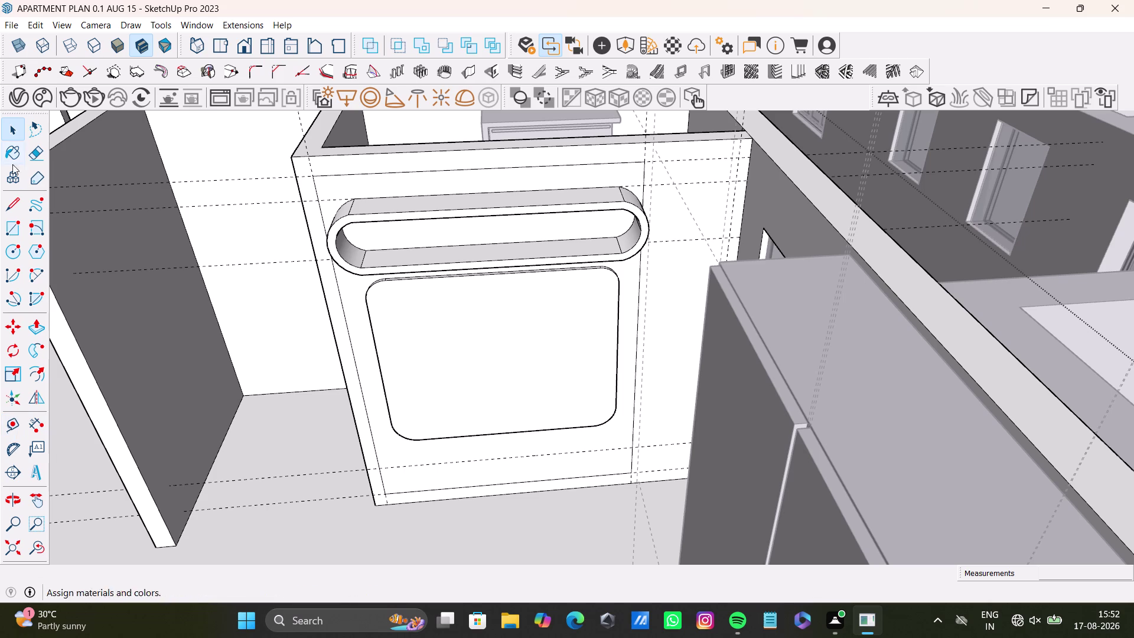
Orbit to the cabinet base and delete the stray guide line there.
scroll(up, 3)
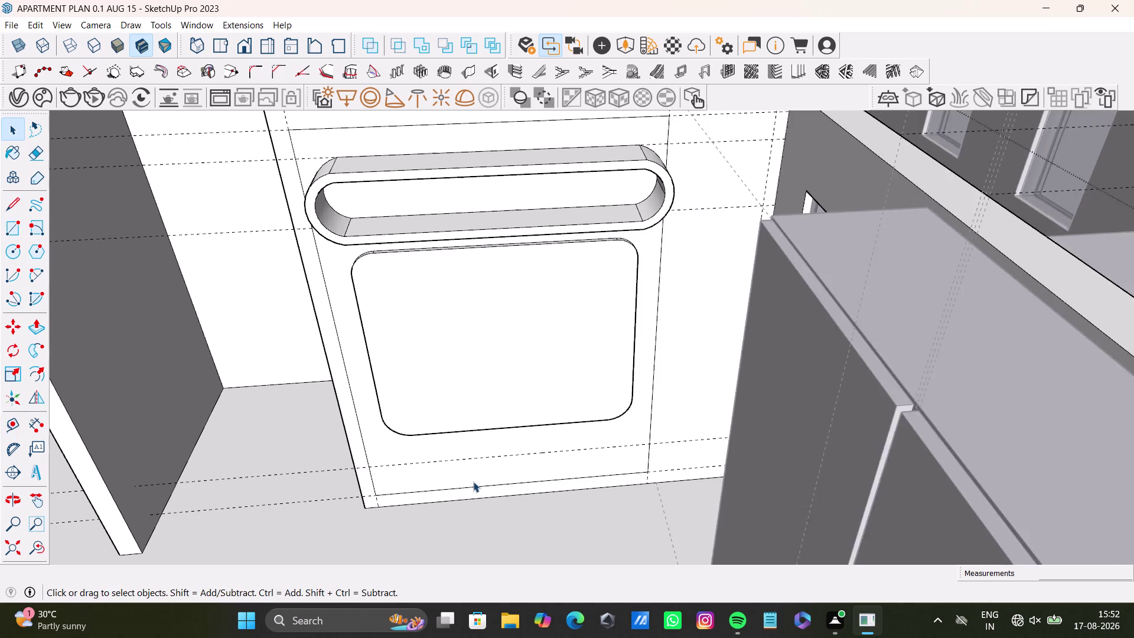
scroll(up, 3)
middle_drag(514, 479, 524, 452)
middle_drag(524, 455, 527, 431)
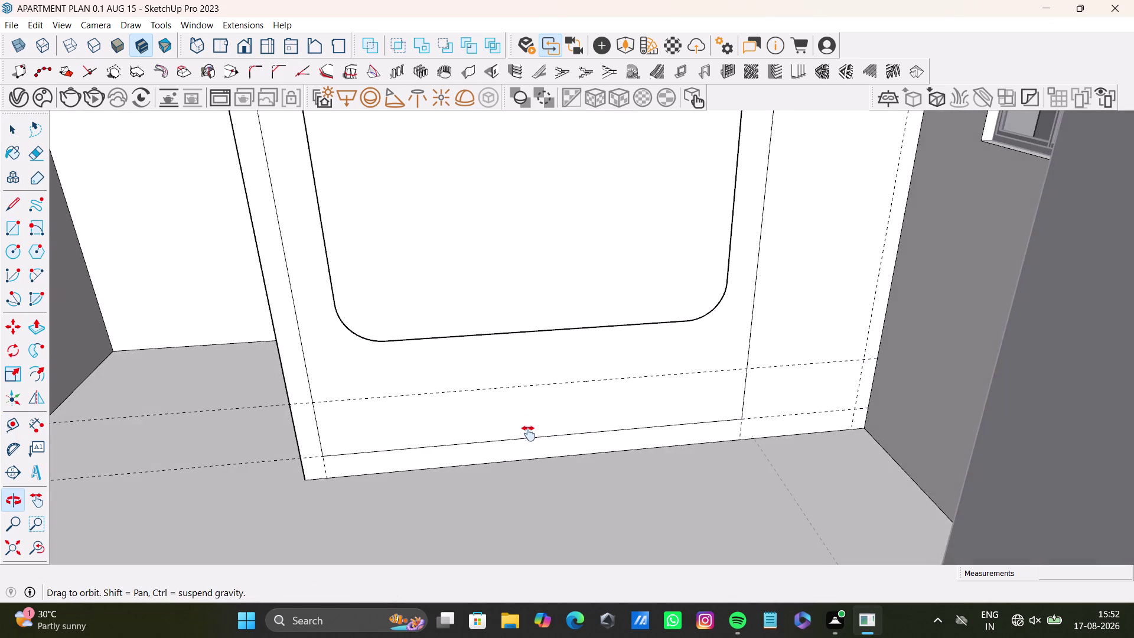
middle_drag(528, 431, 529, 457)
middle_drag(529, 457, 519, 447)
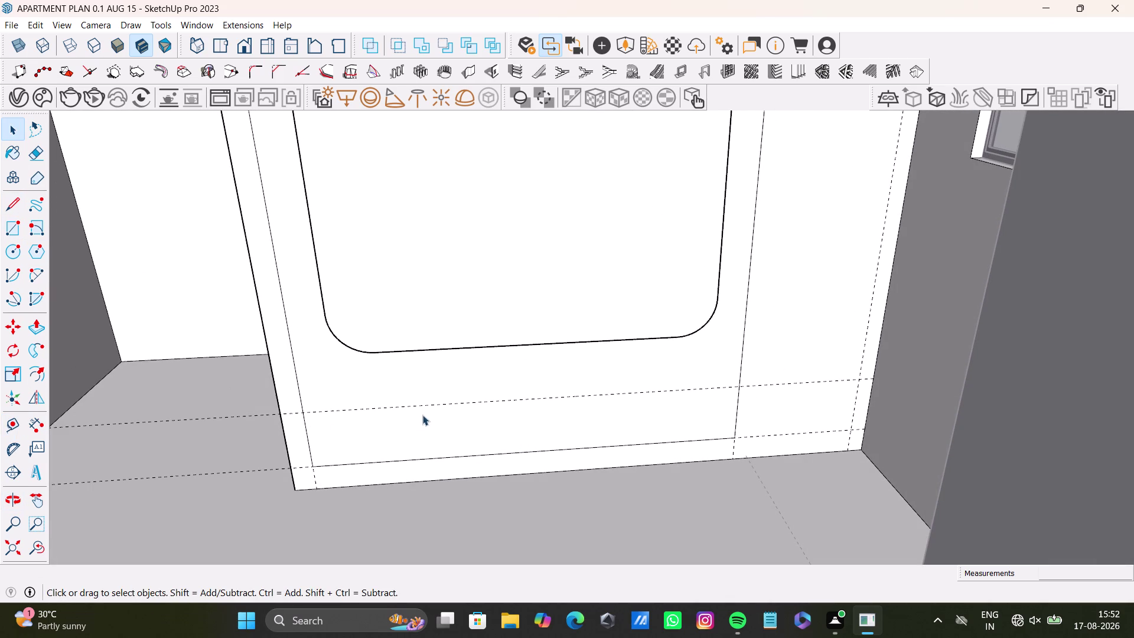
click(438, 405)
key(Delete)
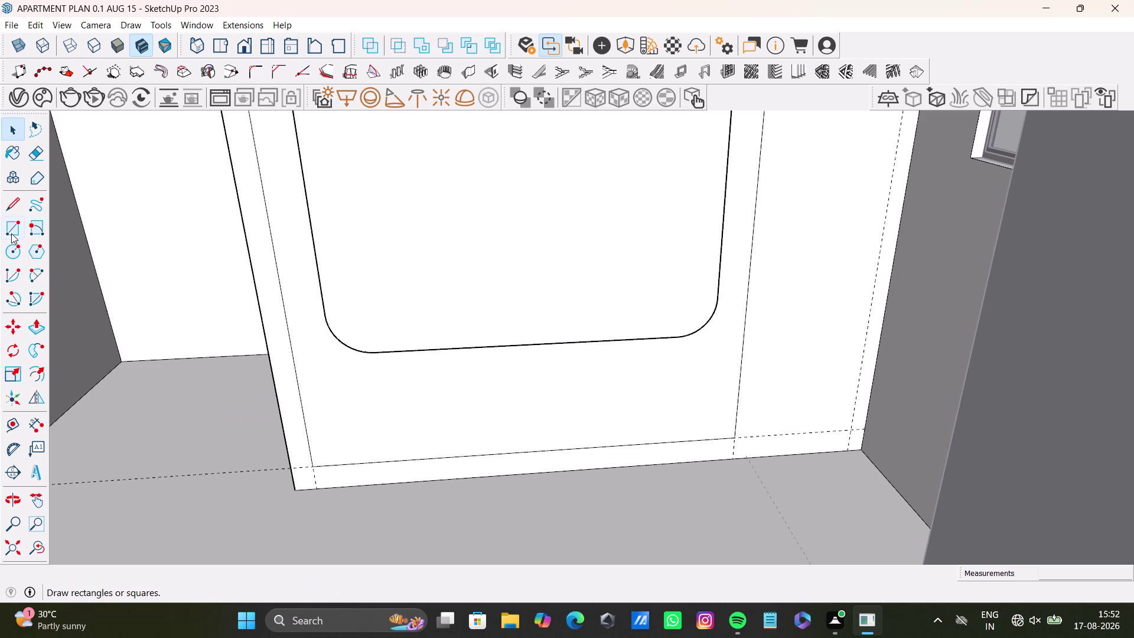
click(13, 429)
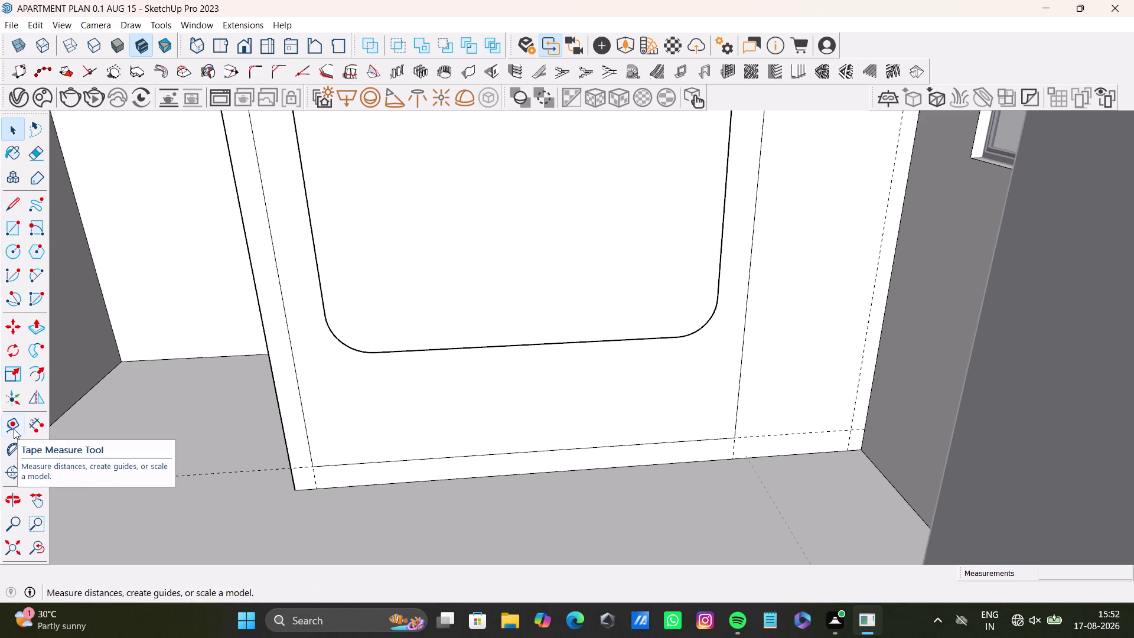
click(395, 460)
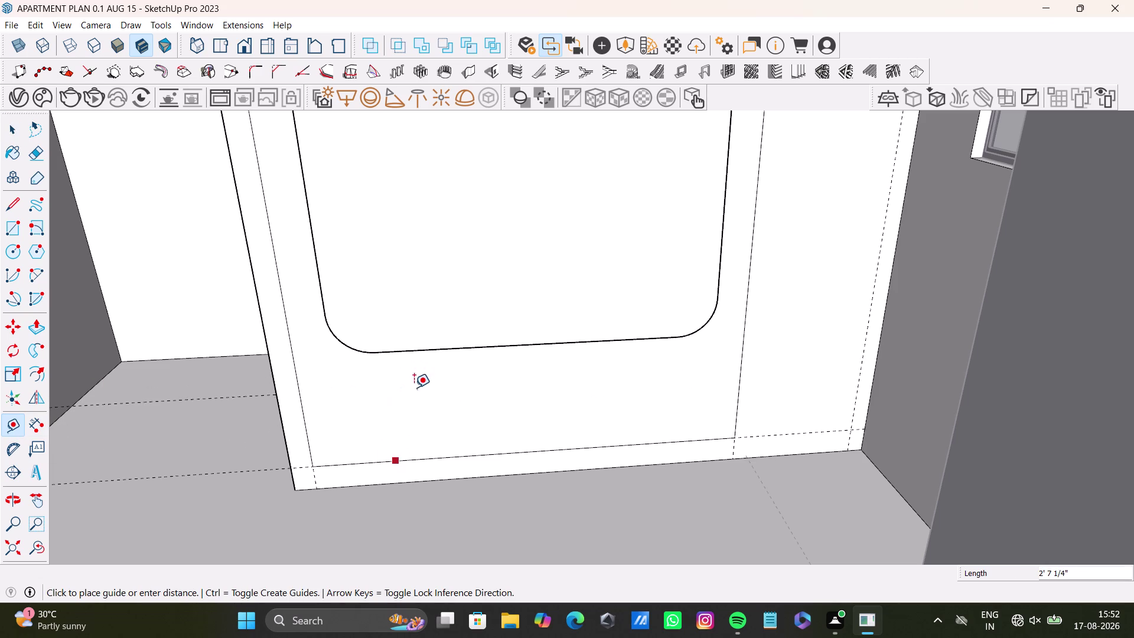
Place a guide offset up from the bottom edge and draw a band rectangle.
click(404, 380)
key(space)
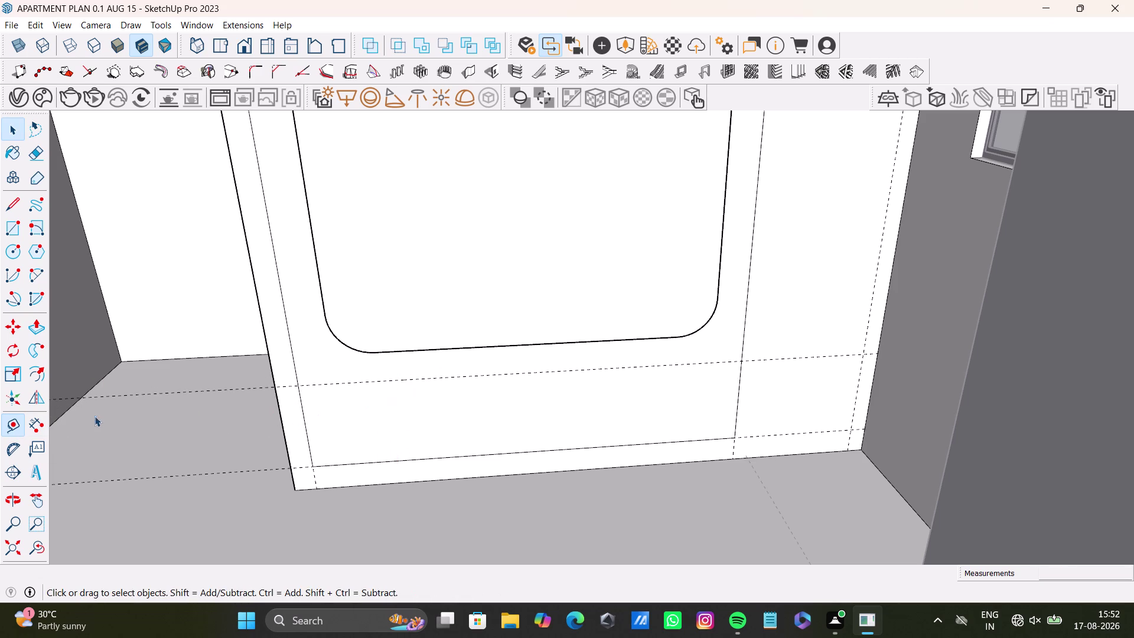
click(10, 228)
scroll(up, 3)
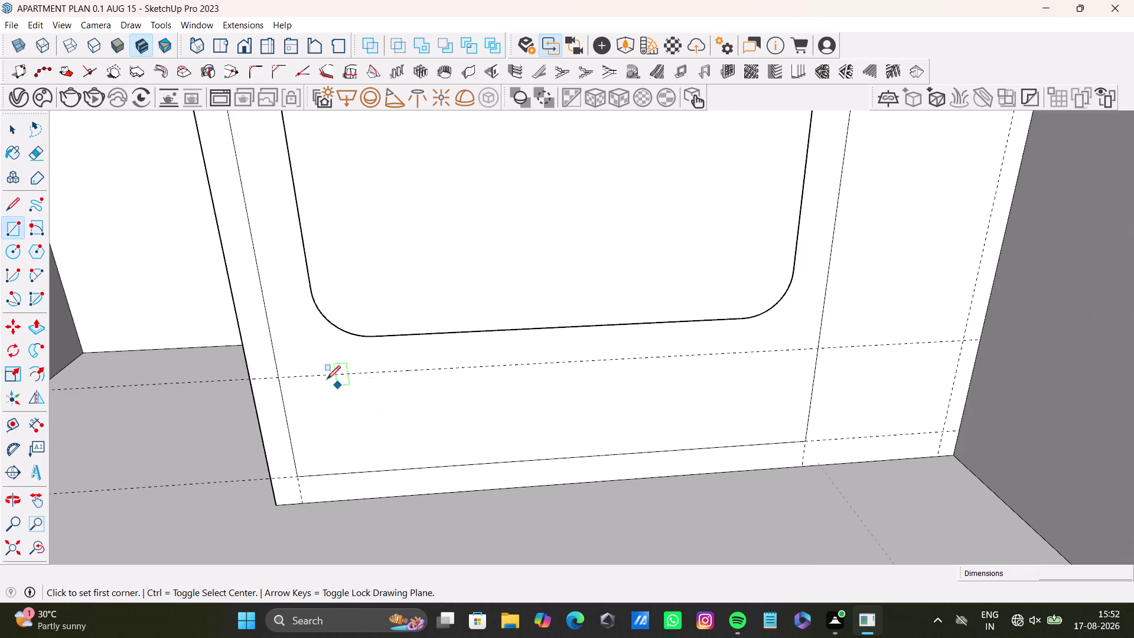
click(295, 376)
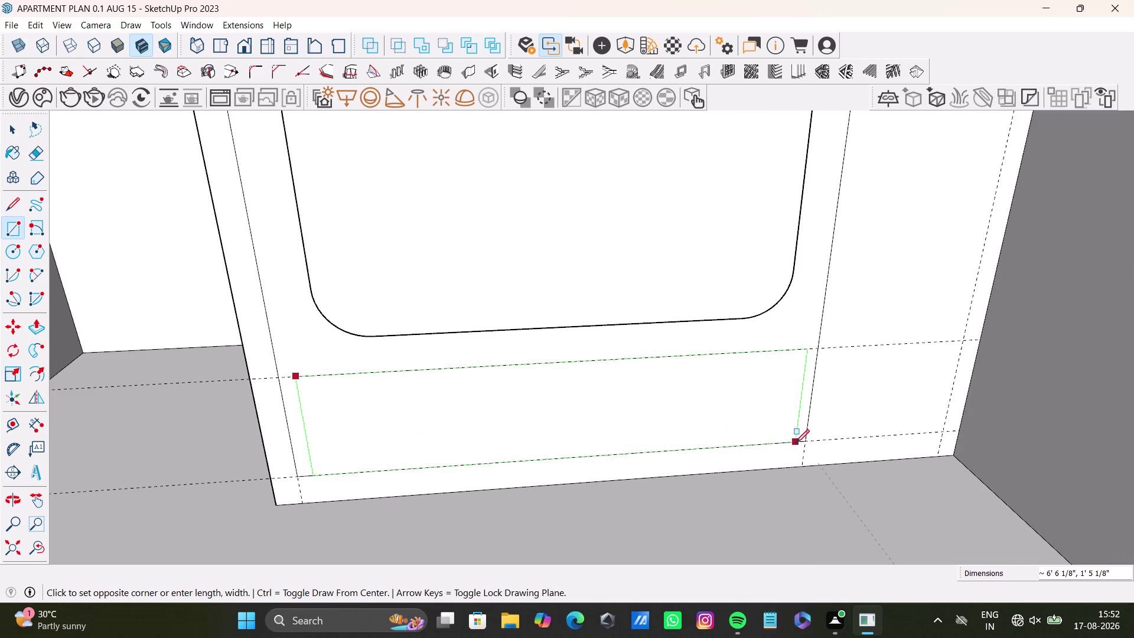
click(795, 443)
Try pushing the band face, then undo the push and the rectangle.
key(space)
click(679, 416)
key(p)
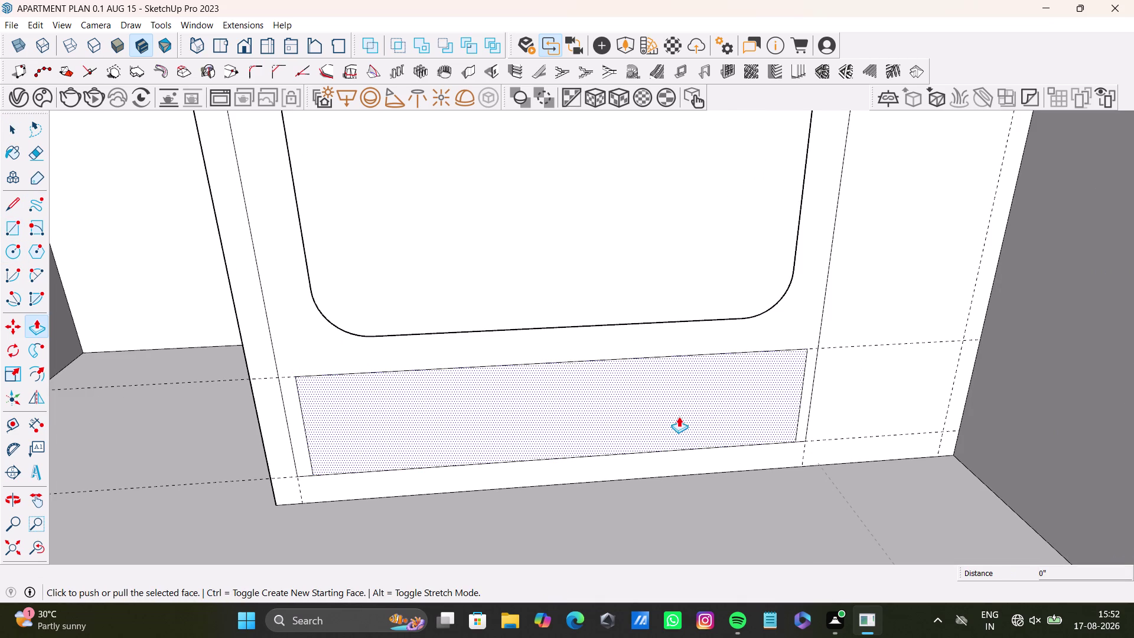
key(space)
key(ctrl+z)
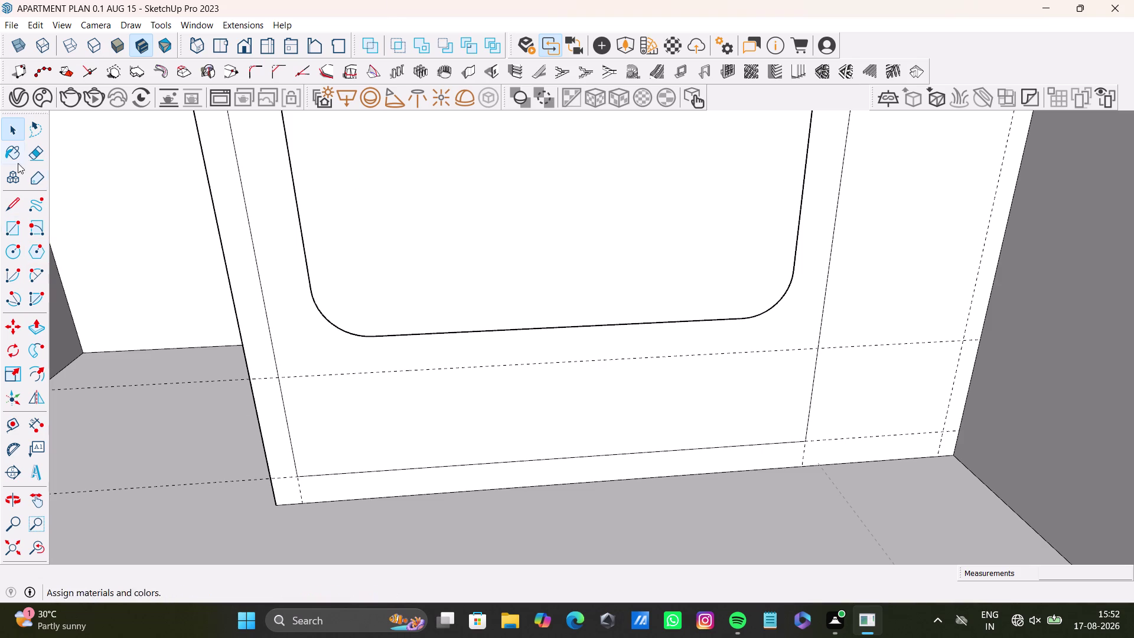
drag(4, 234, 12, 232)
Draw a new plinth rectangle across the lower door band.
click(345, 375)
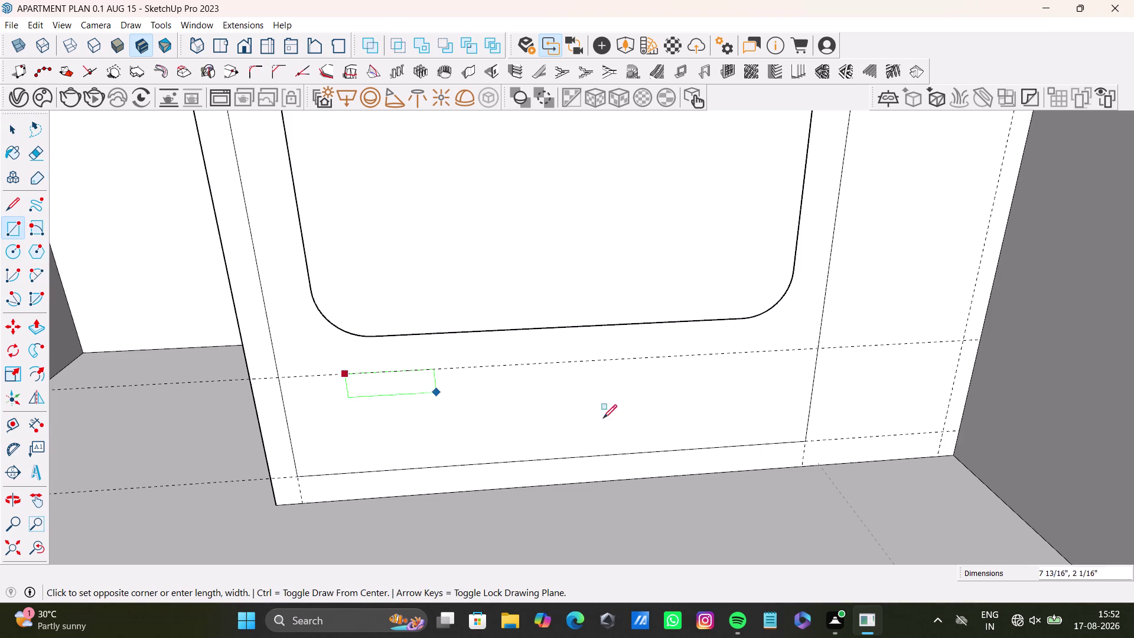
click(749, 443)
key(space)
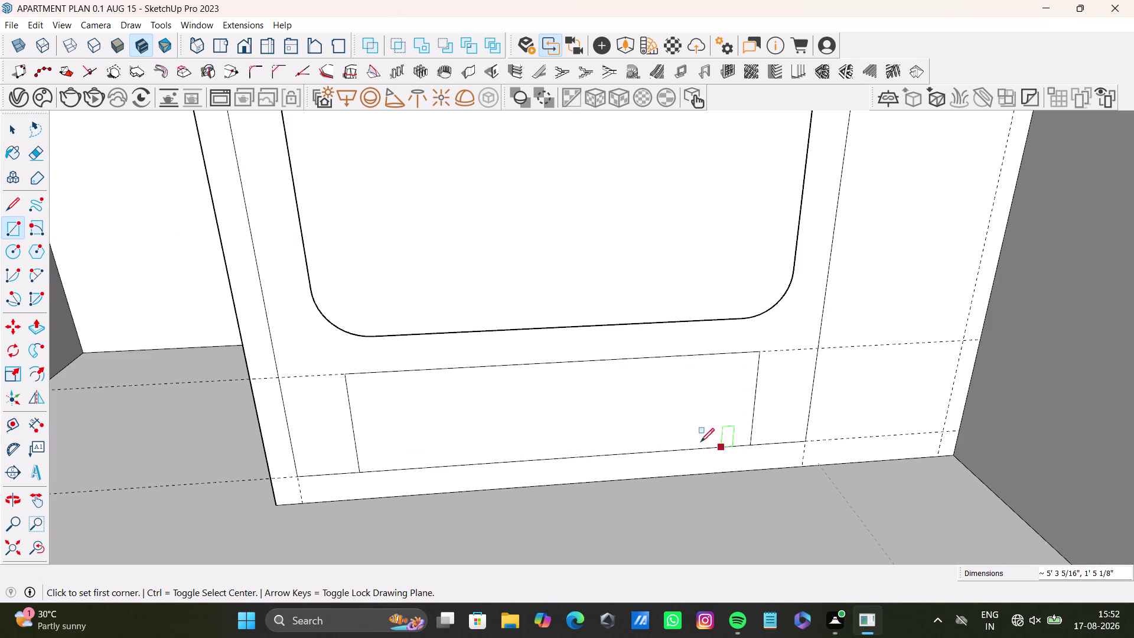
click(38, 274)
Draw semicircular arcs on the left and right ends of the rectangle.
click(348, 373)
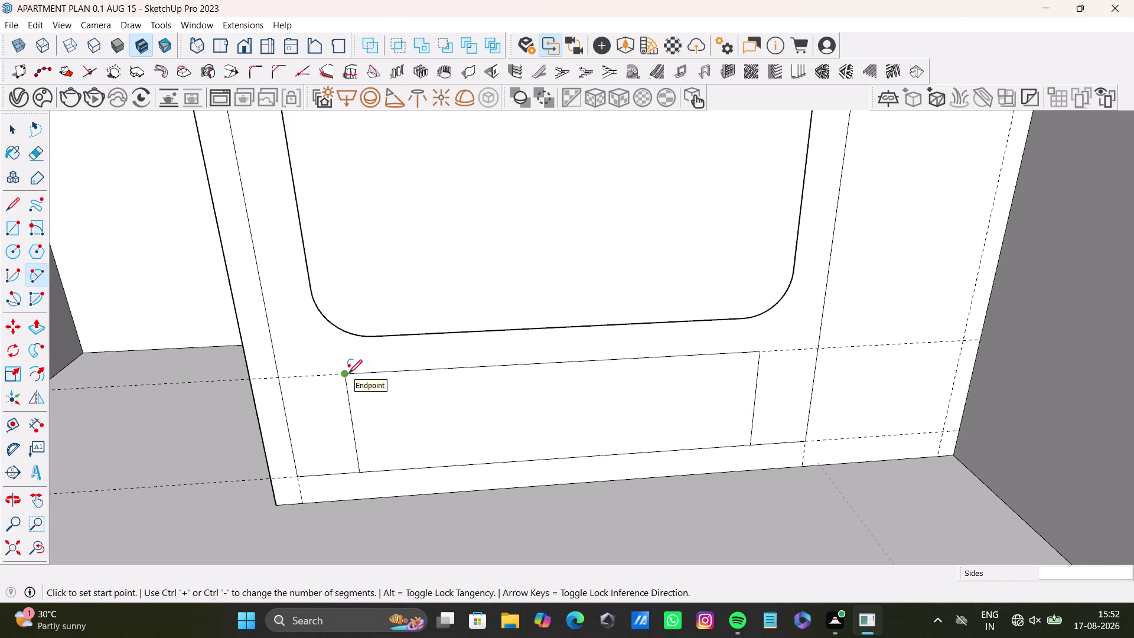
click(364, 474)
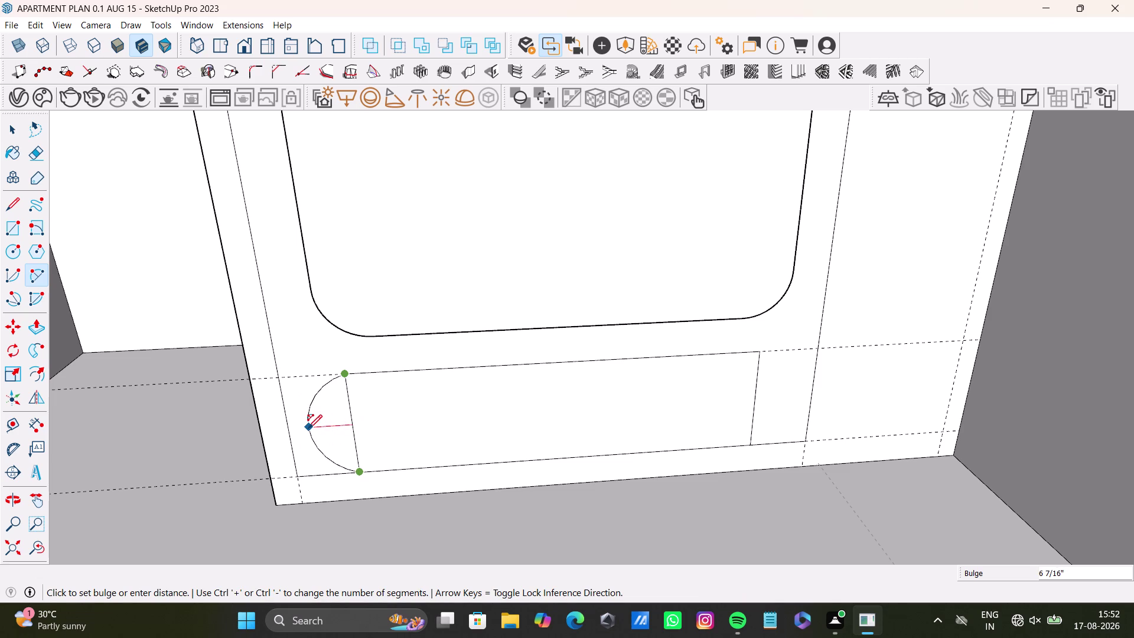
click(303, 428)
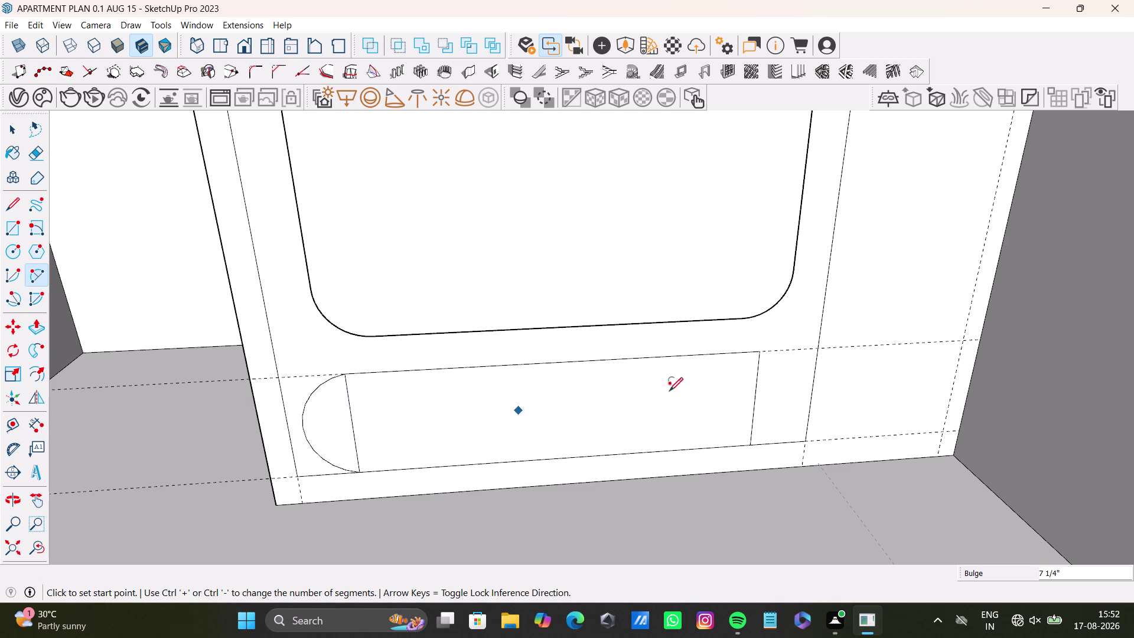
click(754, 351)
click(758, 442)
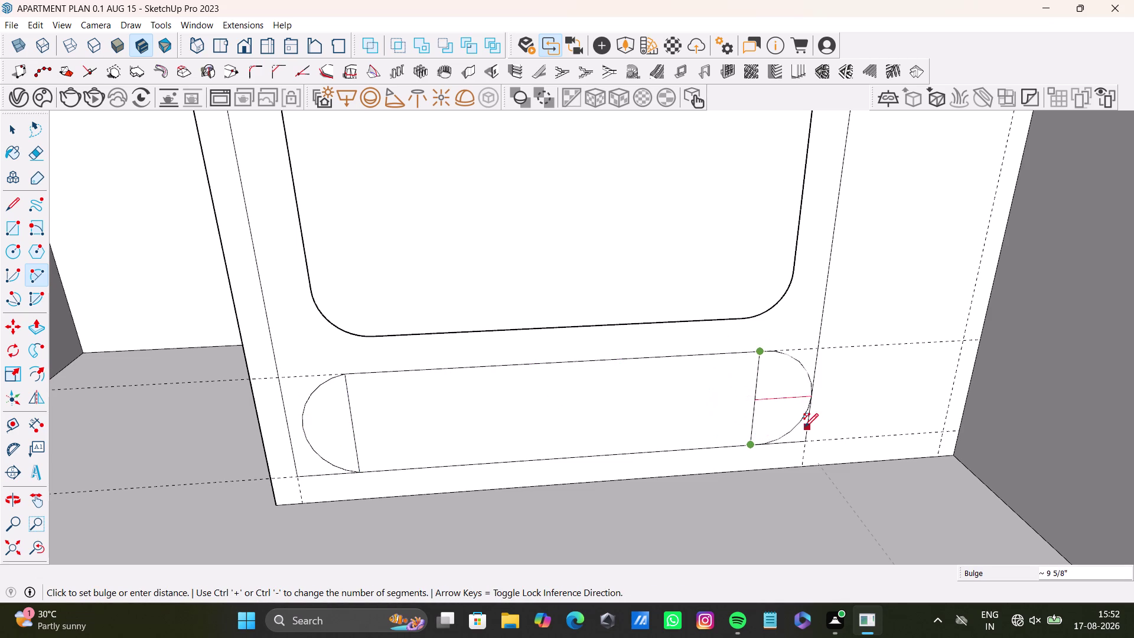
click(797, 419)
key(space)
Delete the two inner vertical lines, leaving one stadium-shaped face.
click(355, 445)
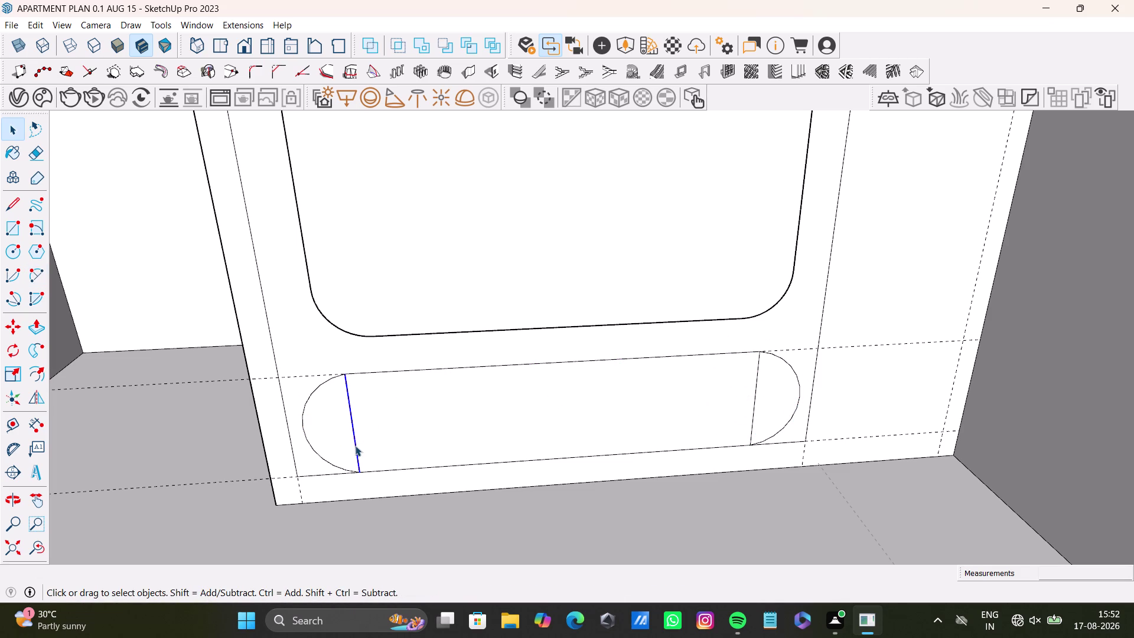
key(Delete)
drag(371, 443, 678, 473)
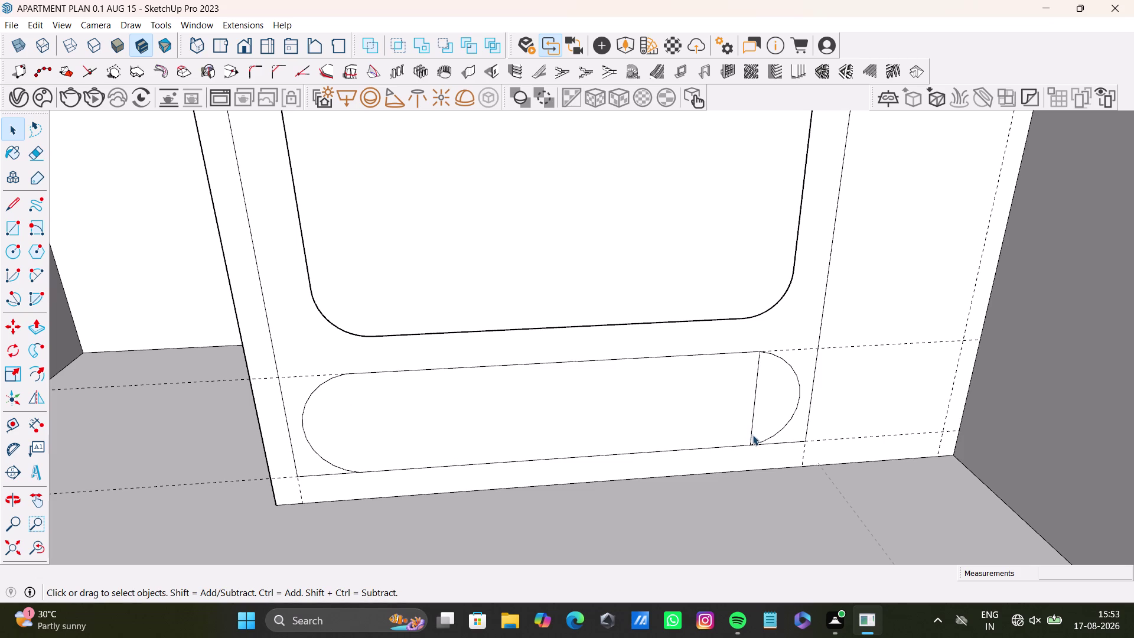
click(753, 434)
key(Delete)
drag(506, 407, 506, 401)
click(518, 421)
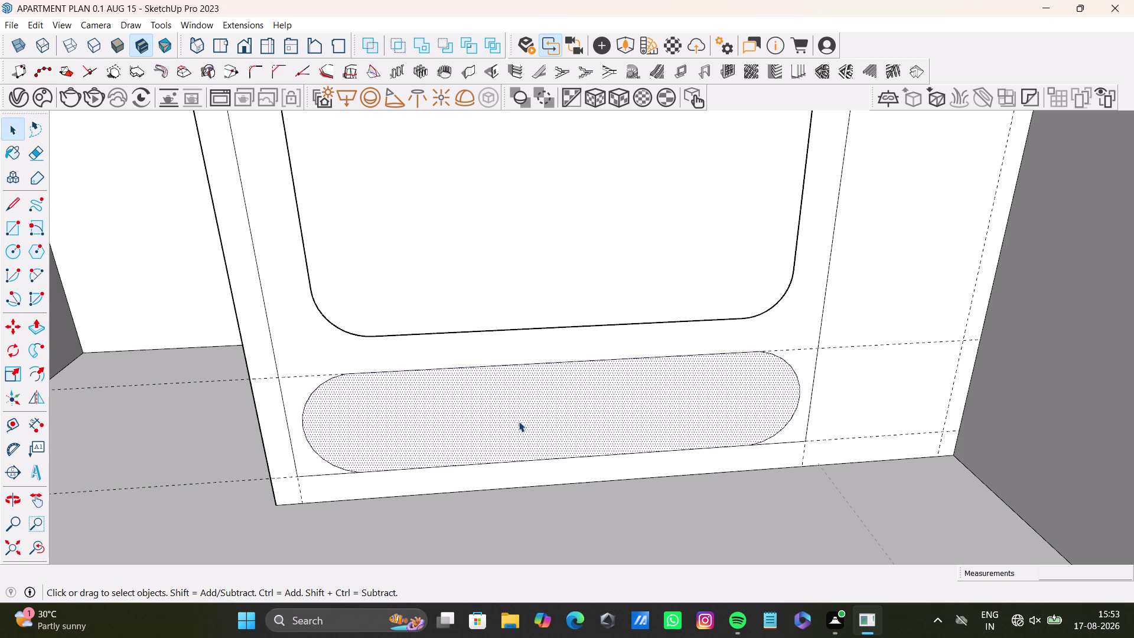
Push/Pull the stadium face outward from the panel to form the rounded plinth at the door's base.
key(p)
drag(519, 421, 530, 459)
scroll(down, 3)
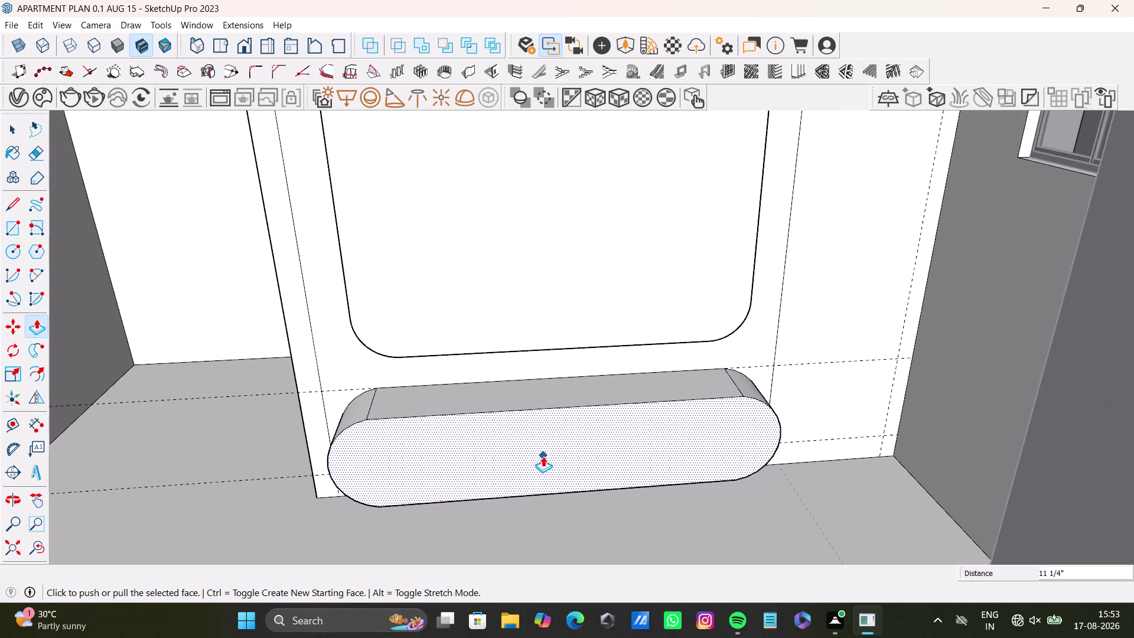
middle_drag(543, 456, 570, 371)
middle_drag(574, 371, 601, 336)
middle_drag(685, 369, 635, 358)
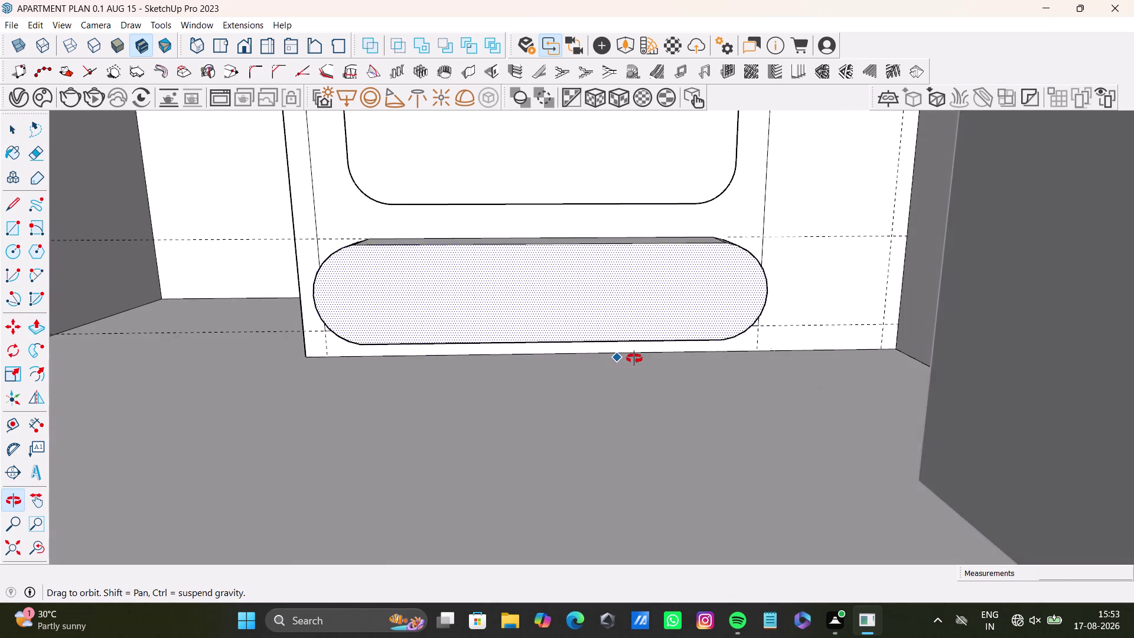
middle_drag(634, 358, 624, 359)
key(space)
click(10, 423)
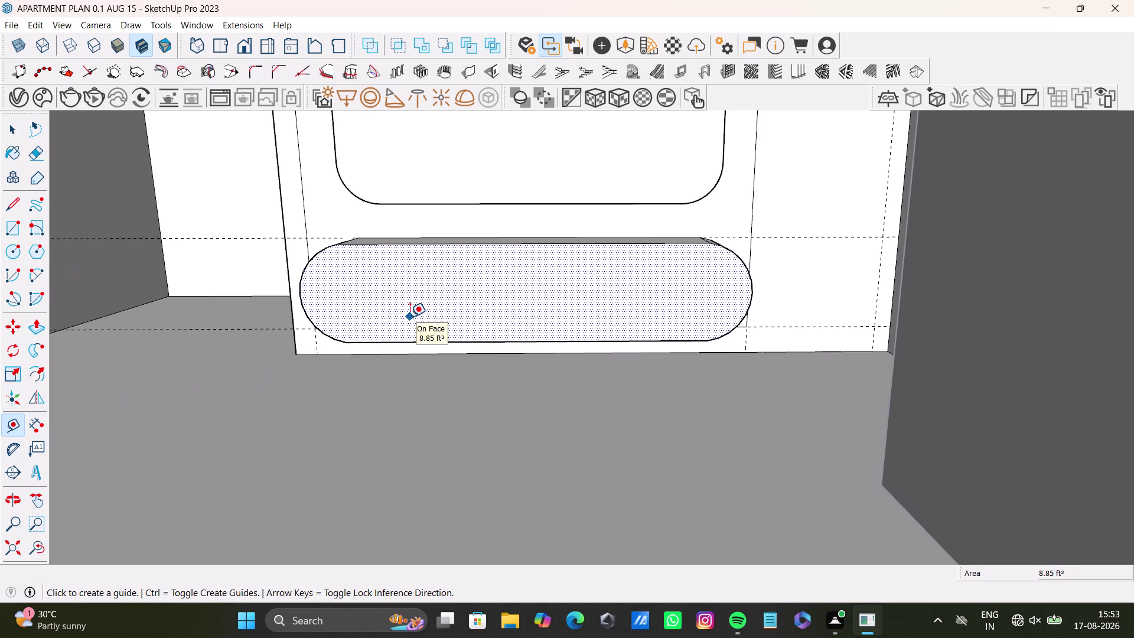
Place a guide line 1" down from the plinth's top edge.
scroll(up, 3)
click(518, 247)
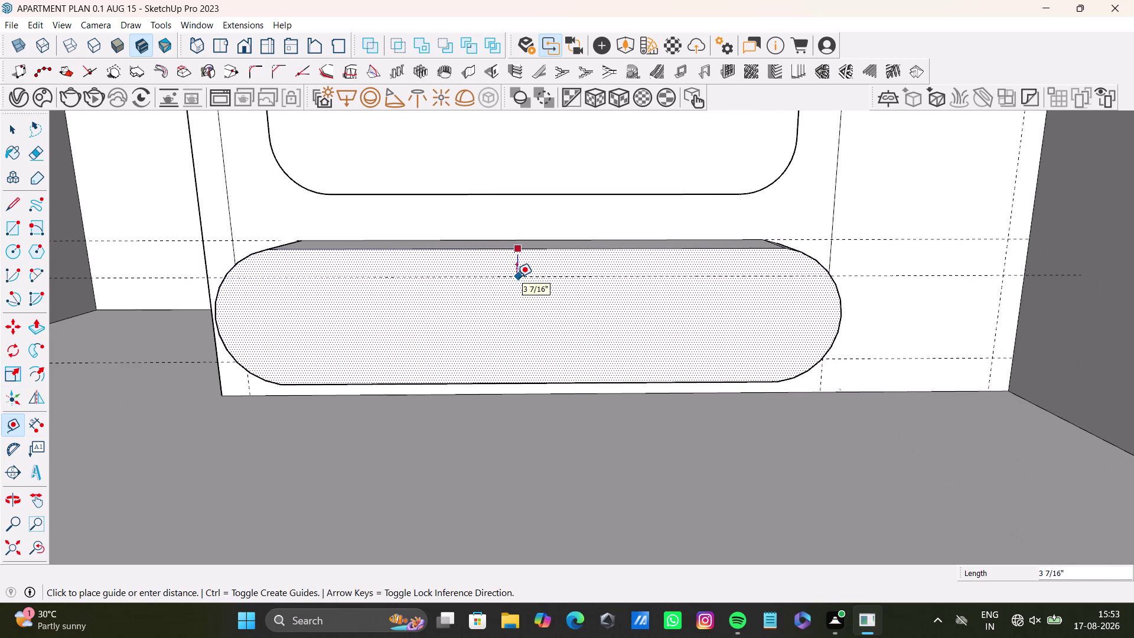
click(516, 277)
click(519, 276)
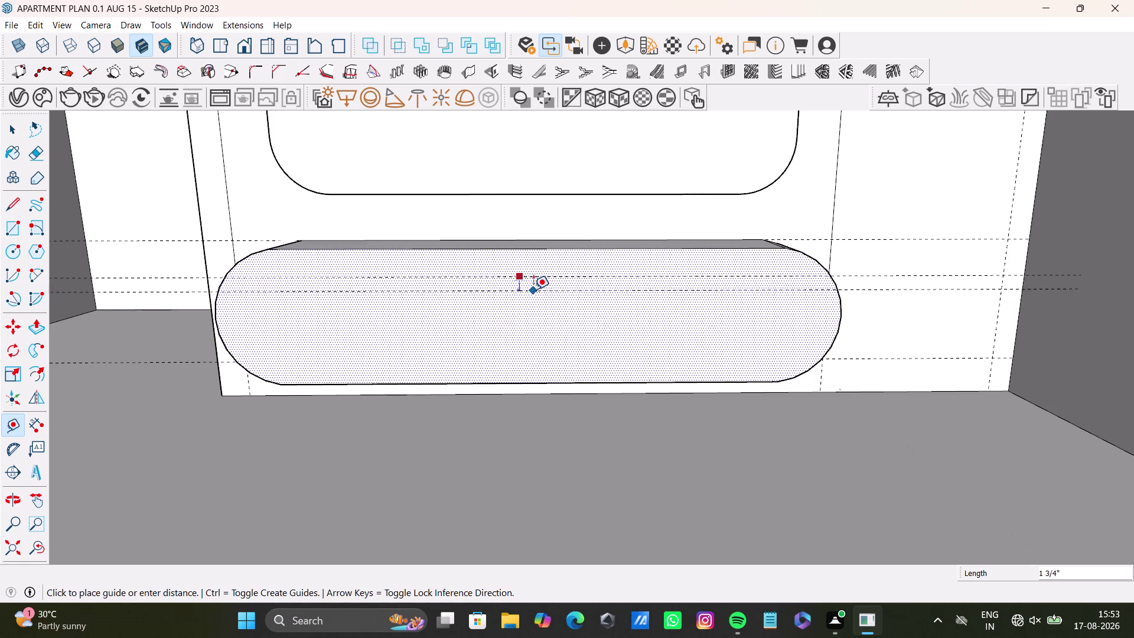
key(1)
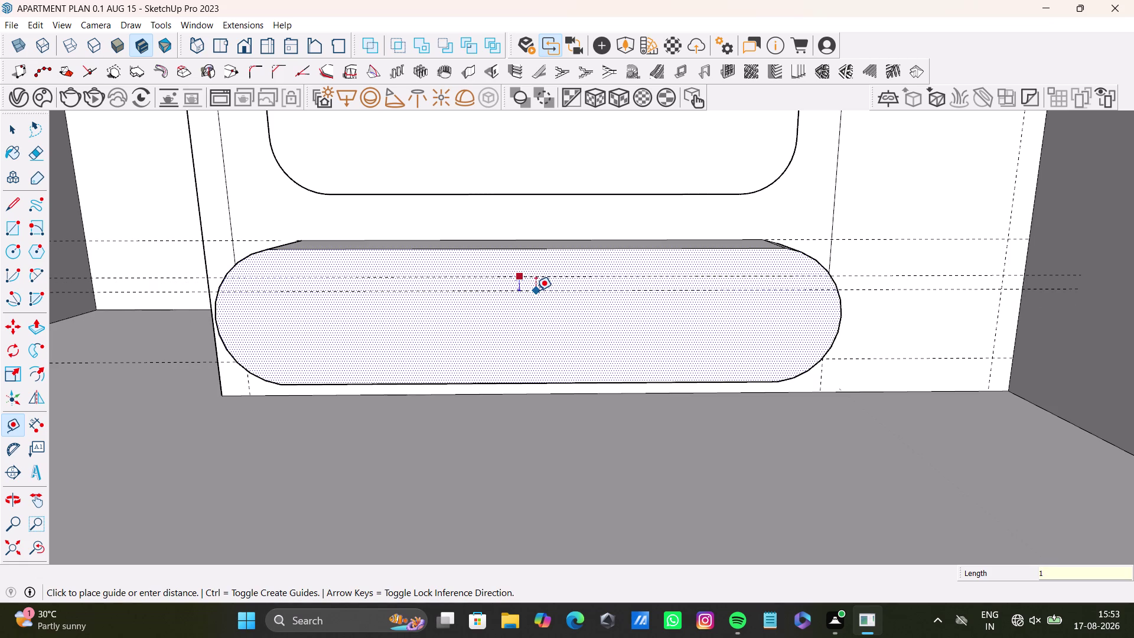
key(shift+quotedbl)
key(Return)
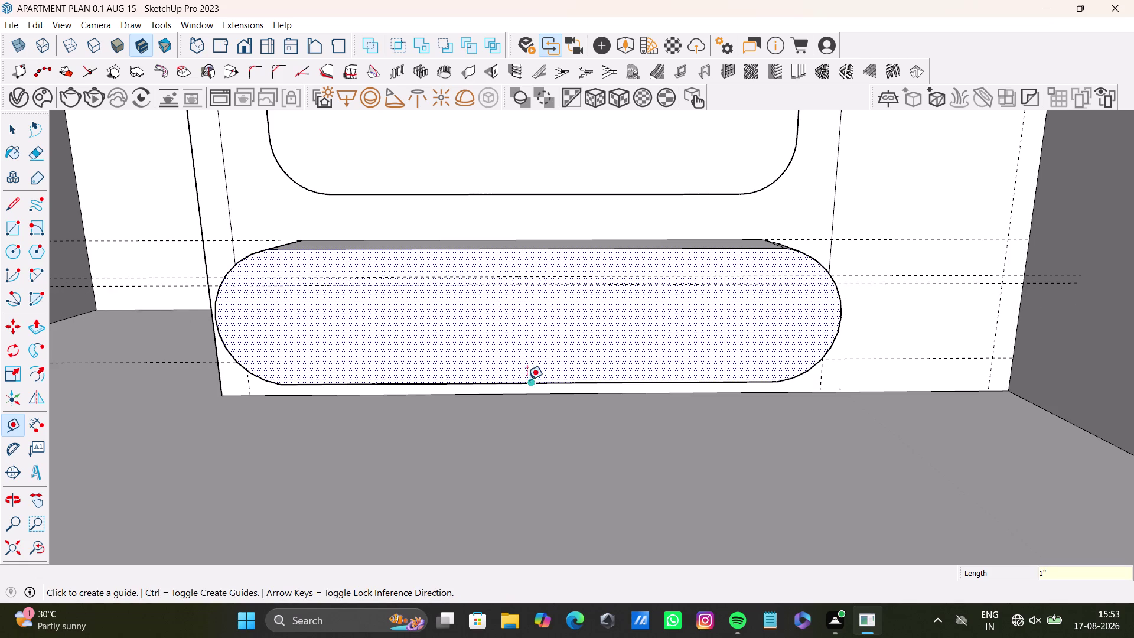
Place a guide line 1" up from the plinth's bottom edge.
click(528, 380)
click(525, 349)
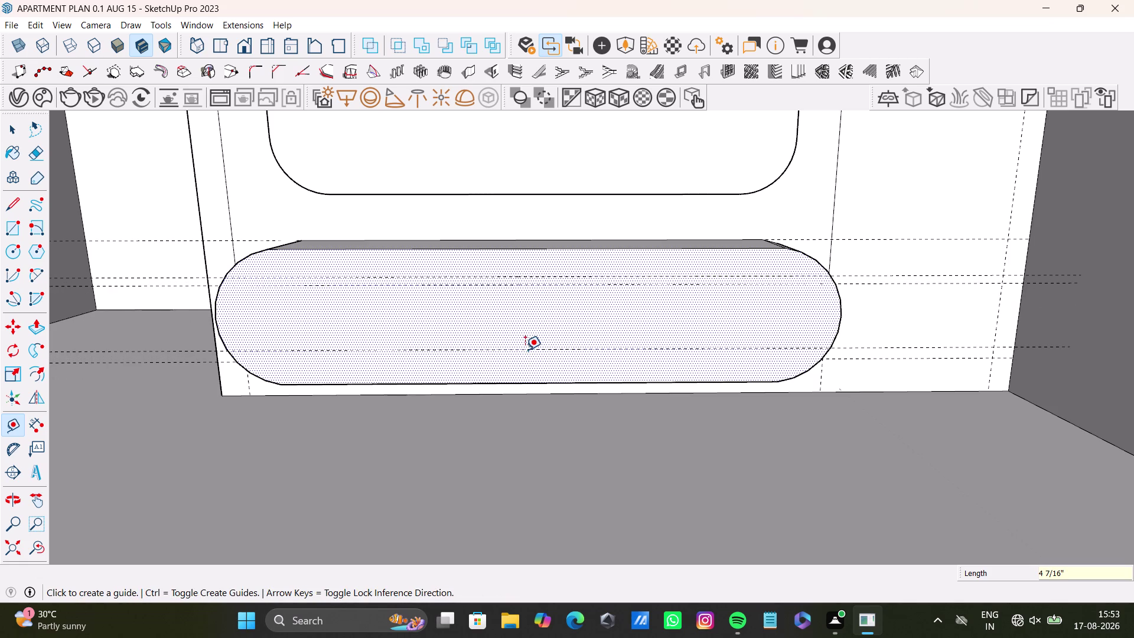
click(531, 346)
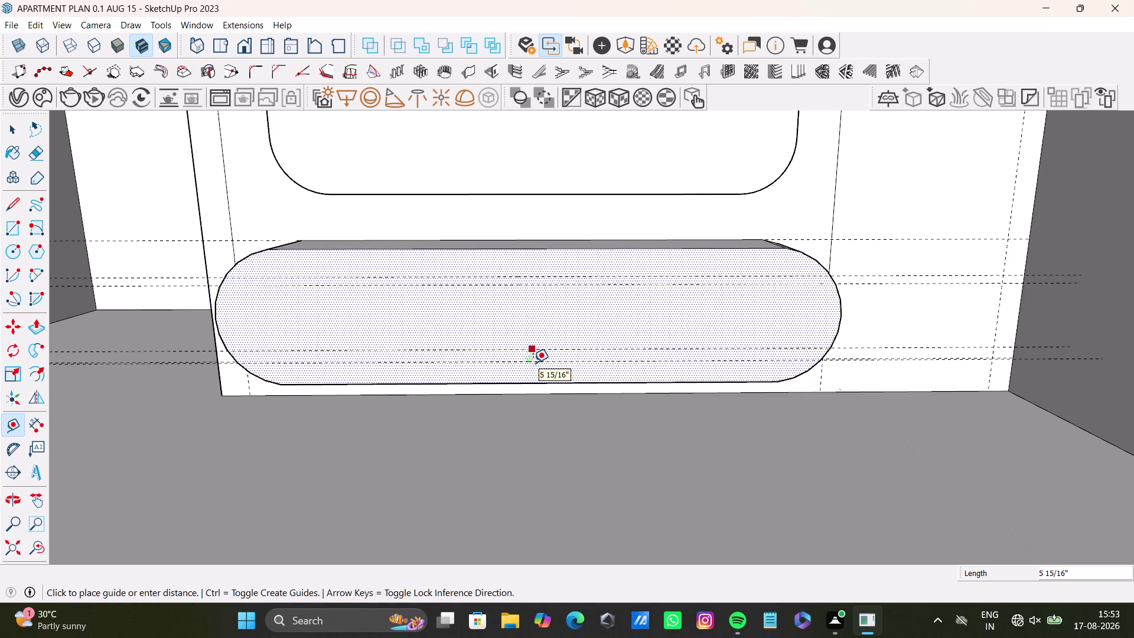
key(1)
key(shift+quotedbl)
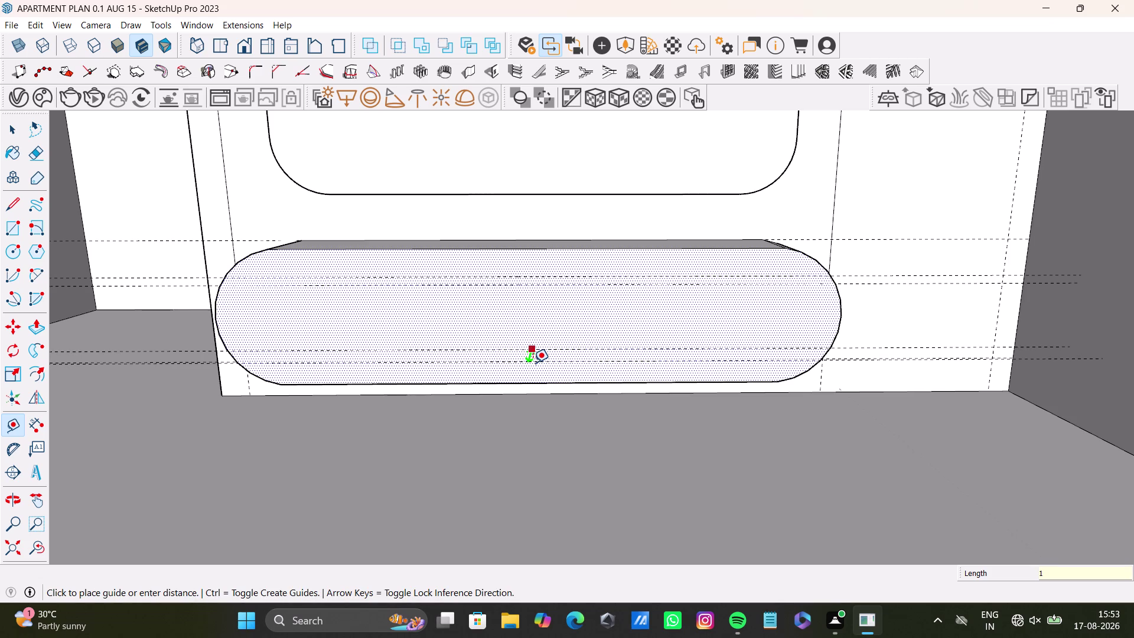
key(Return)
key(space)
Undo the last action and add another guide lower on the plinth, offset from an existing guide.
middle_drag(445, 375, 451, 410)
key(ctrl+z)
scroll(up, 3)
middle_drag(409, 422, 410, 385)
middle_drag(416, 394, 408, 328)
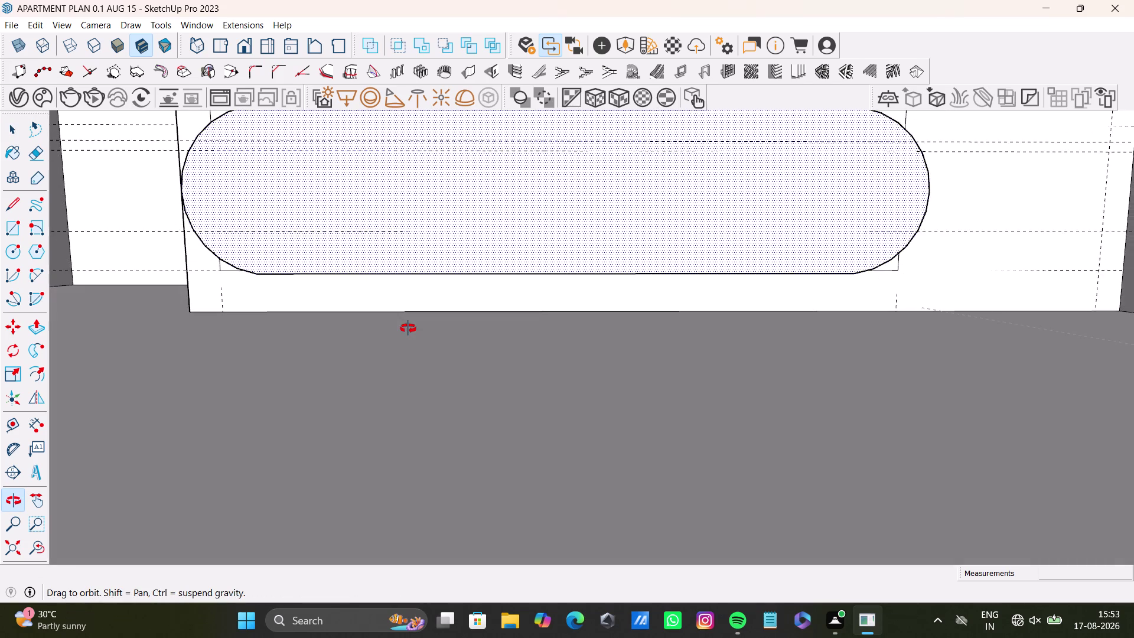
middle_drag(408, 328, 377, 371)
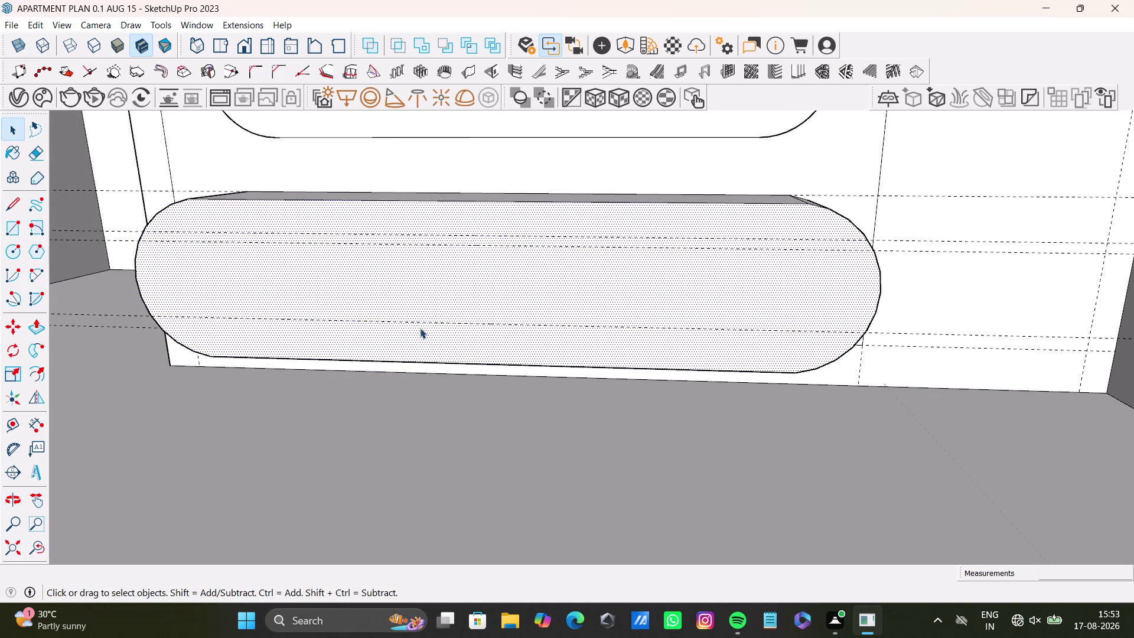
key(t)
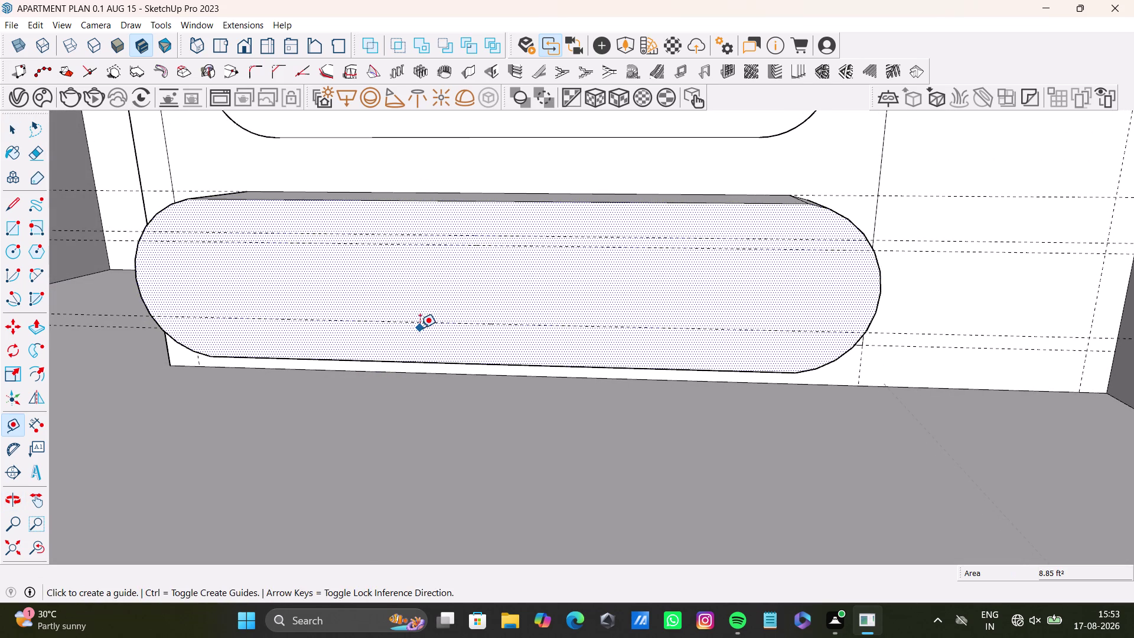
key(Return)
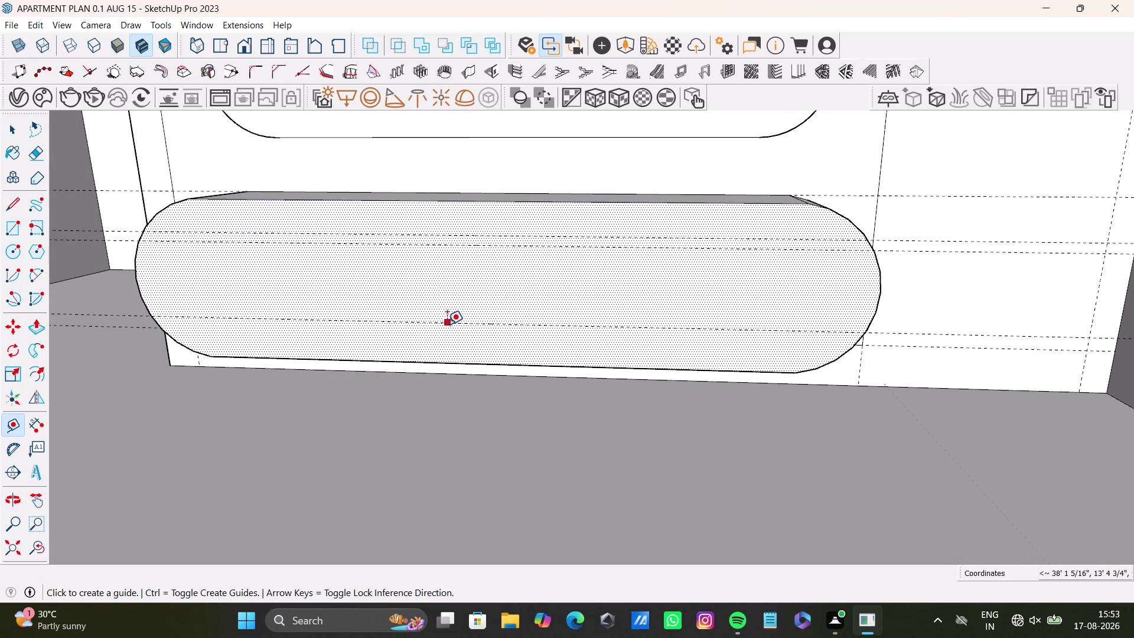
click(450, 323)
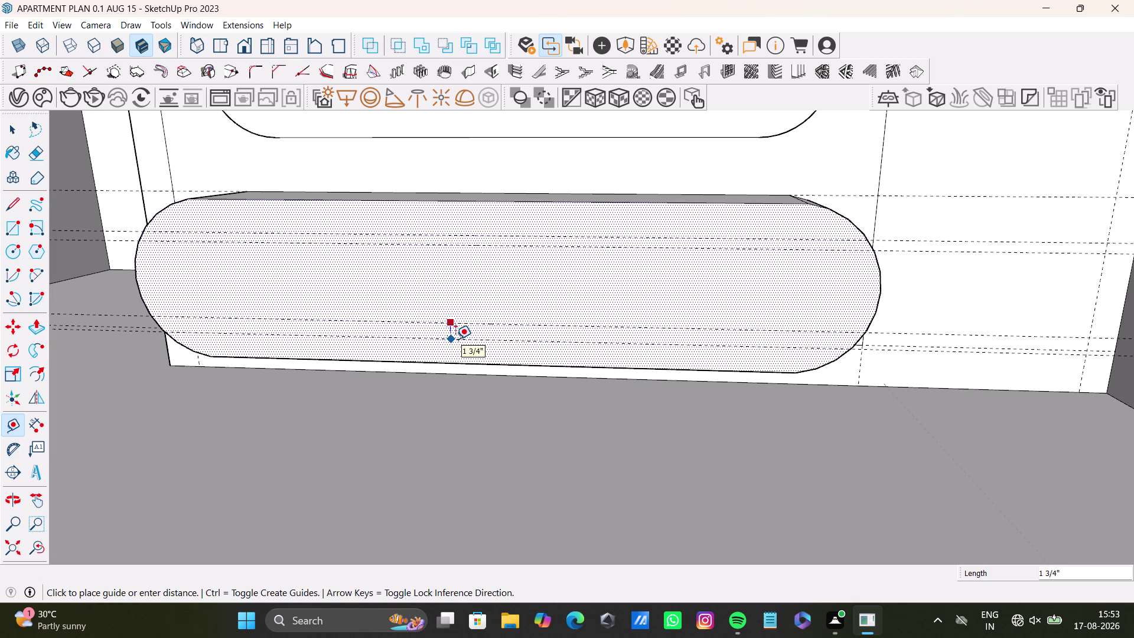
click(457, 336)
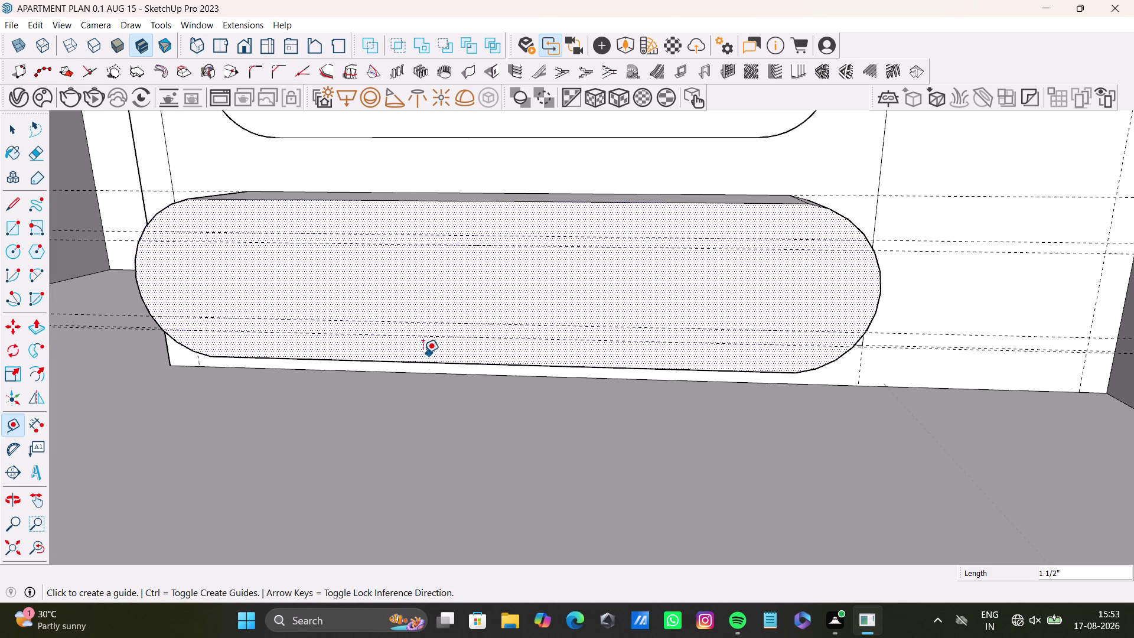
key(space)
middle_drag(393, 397, 442, 386)
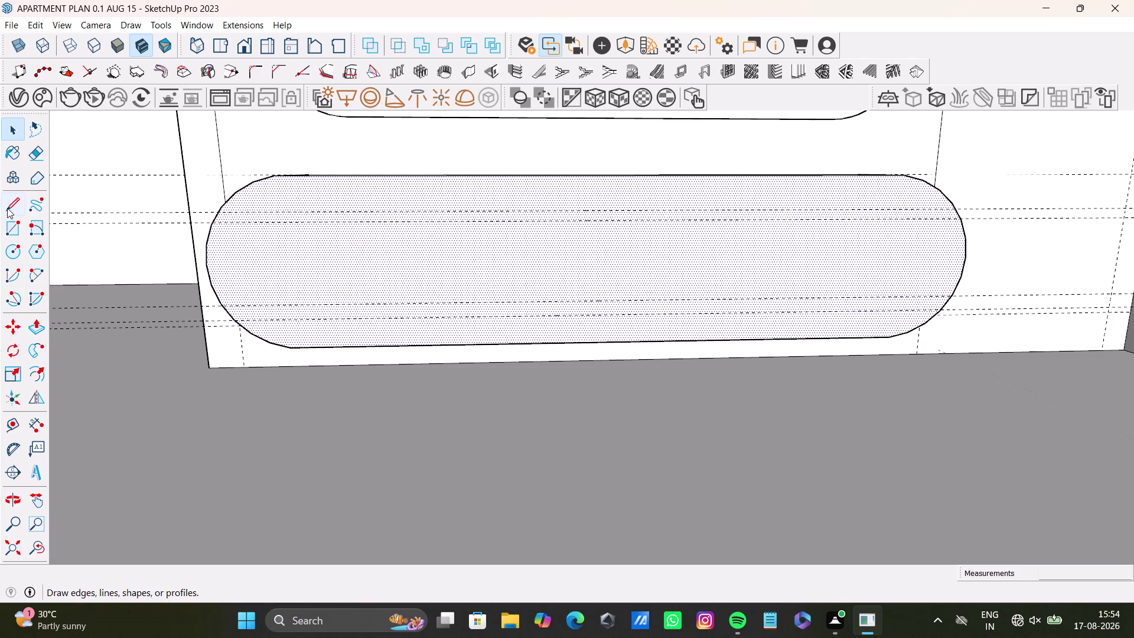
Draw a line across the plinth face from the left curve to the right curve, then undo it.
click(7, 208)
scroll(up, 3)
click(201, 206)
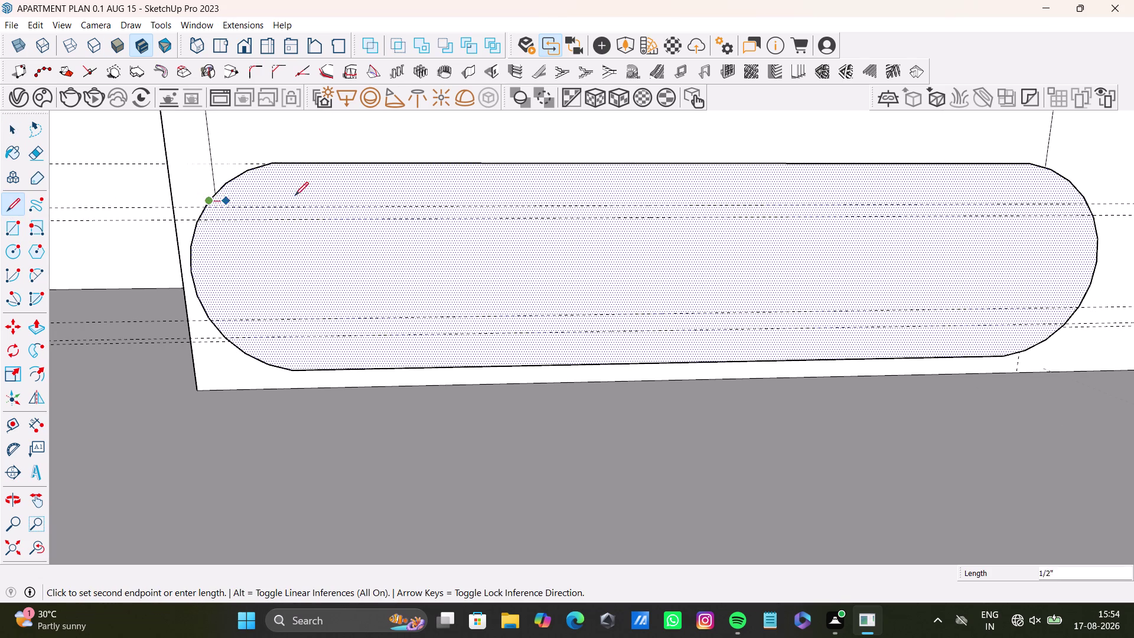
key(space)
drag(13, 203, 21, 204)
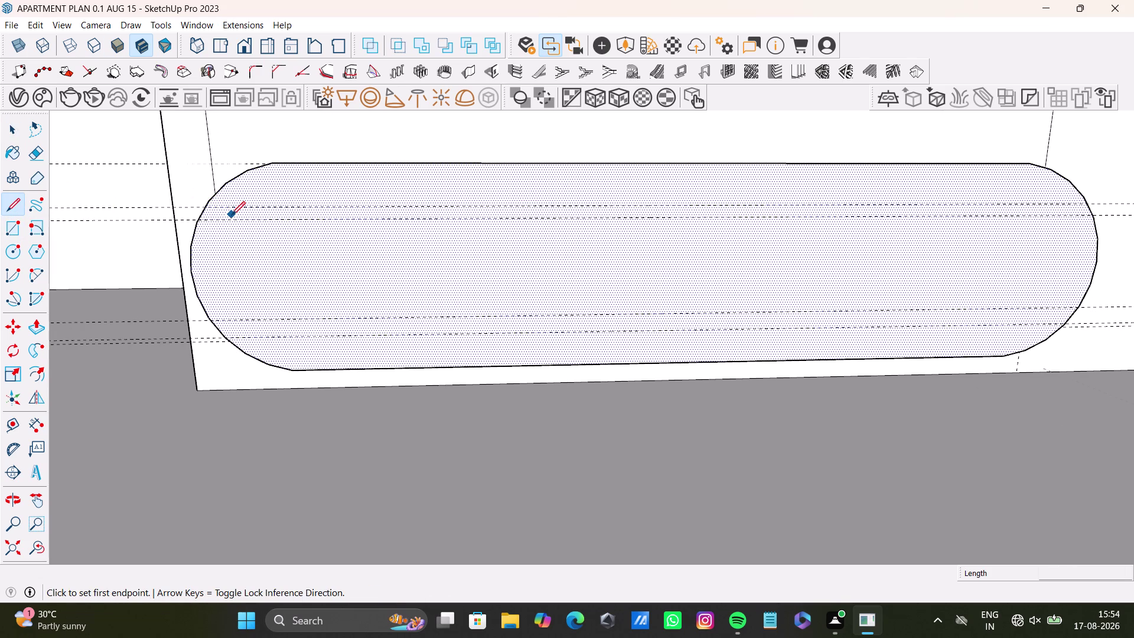
scroll(up, 3)
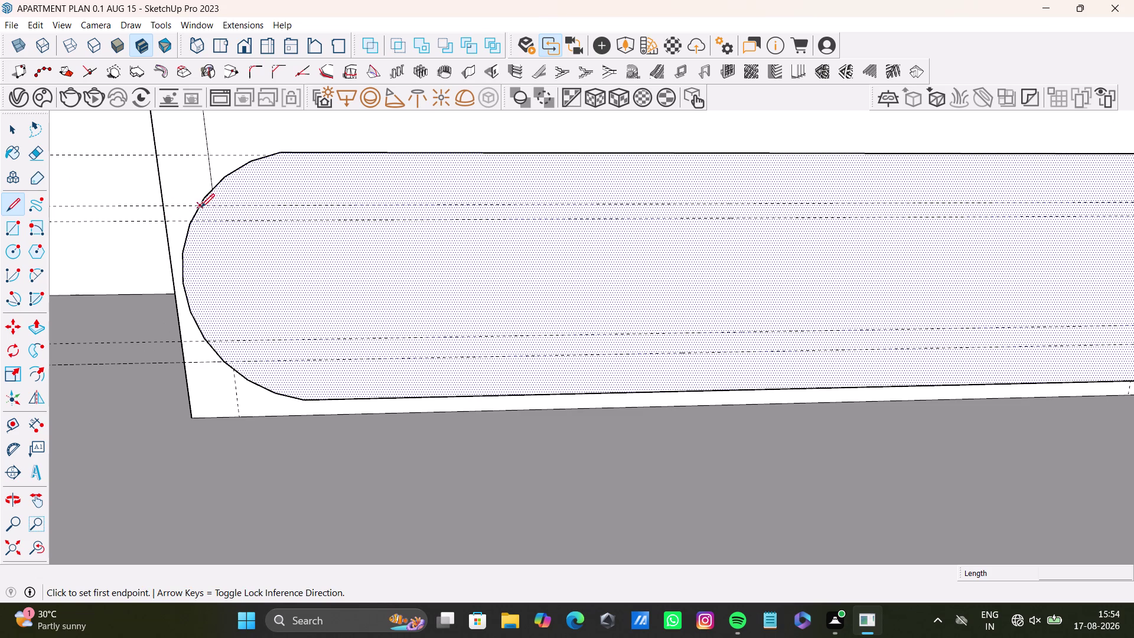
click(201, 207)
scroll(down, 3)
middle_drag(869, 210, 685, 271)
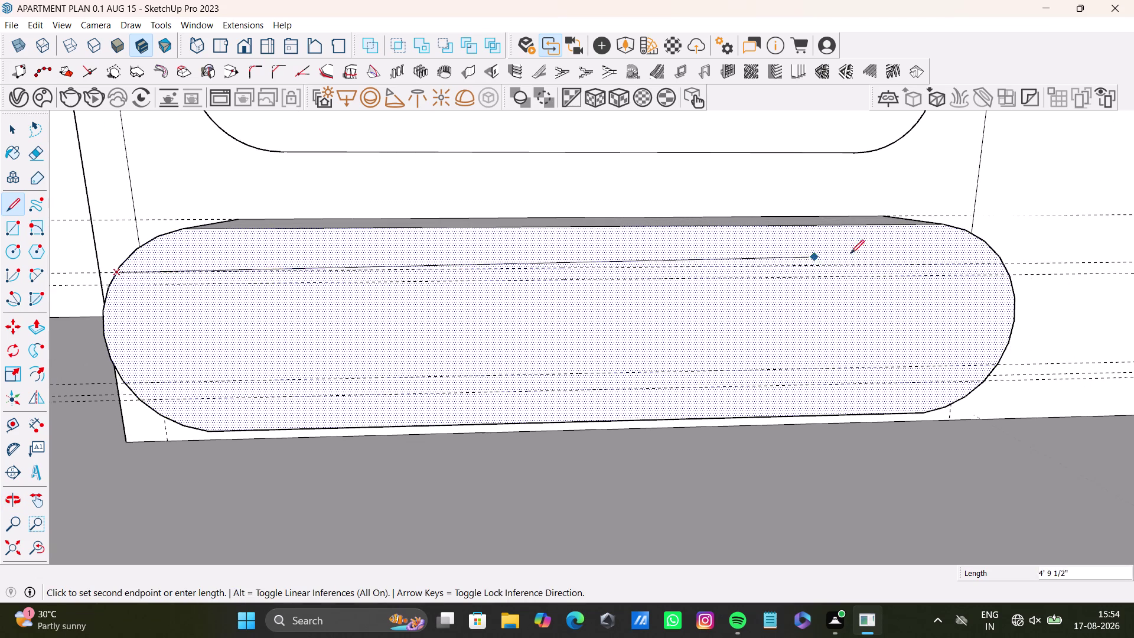
click(1000, 258)
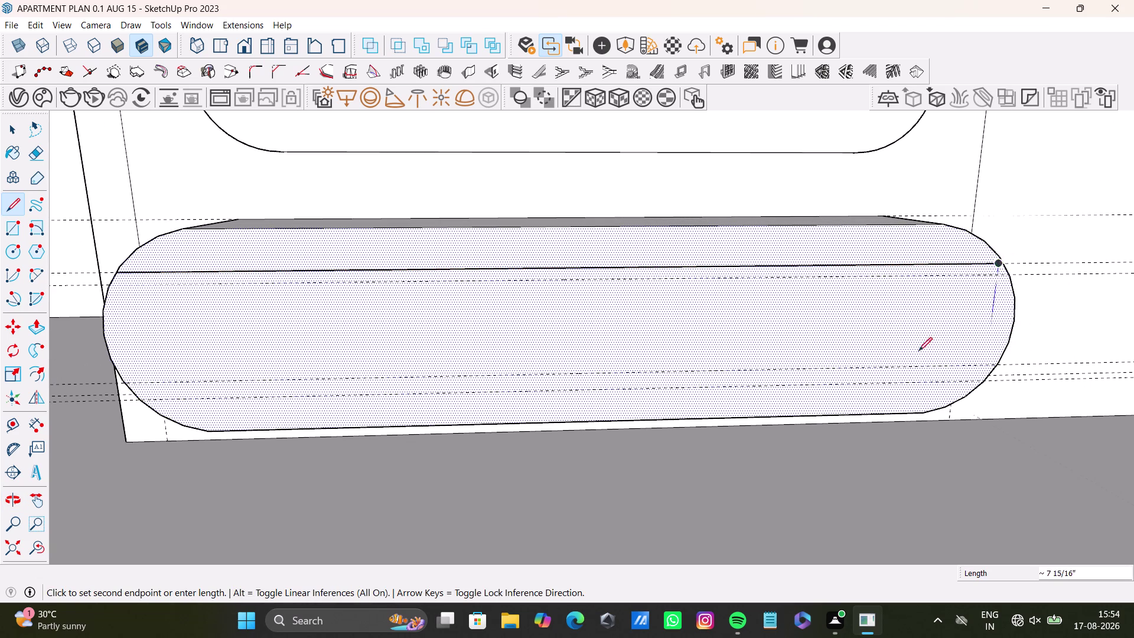
key(space)
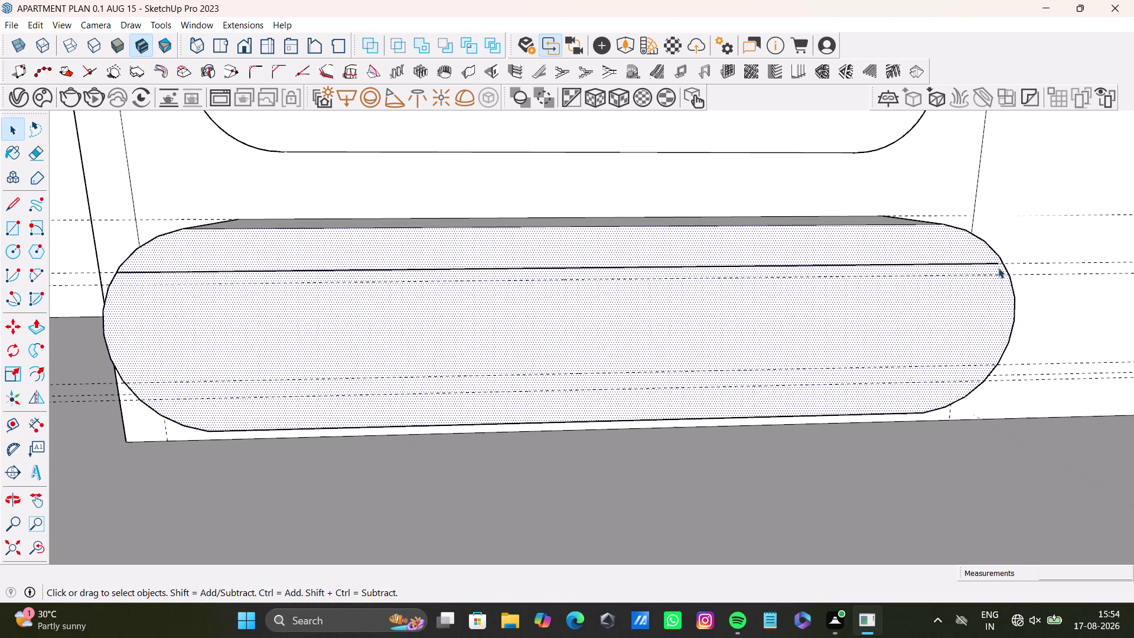
key(ctrl+z)
Redraw the dividing line near the plinth top, from the left curve to the right curve.
click(3, 205)
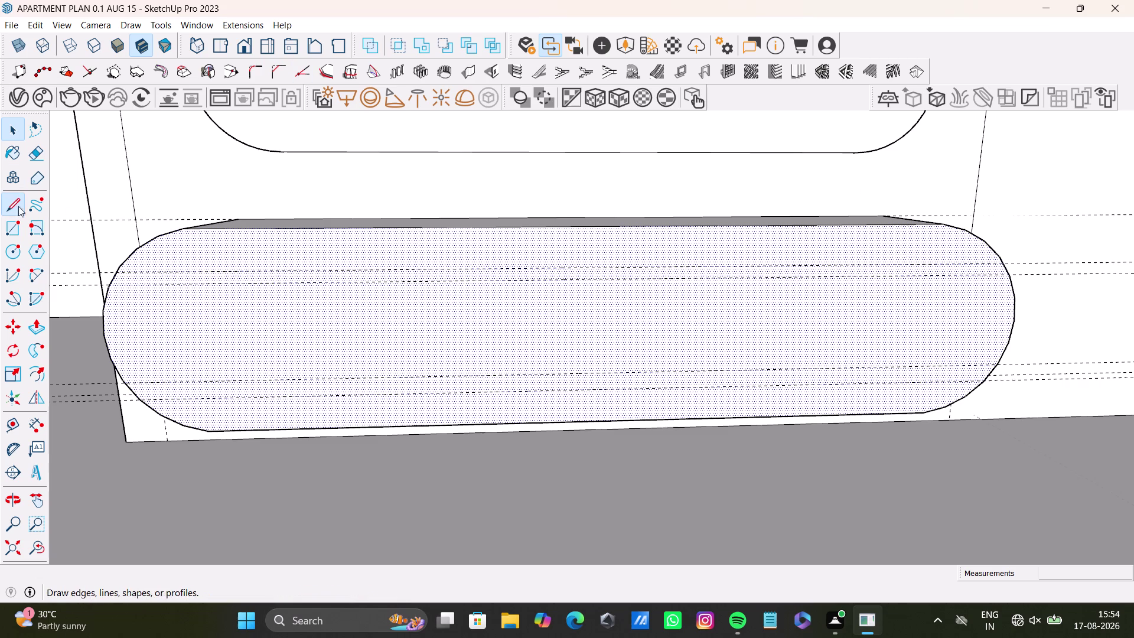
scroll(up, 3)
click(123, 271)
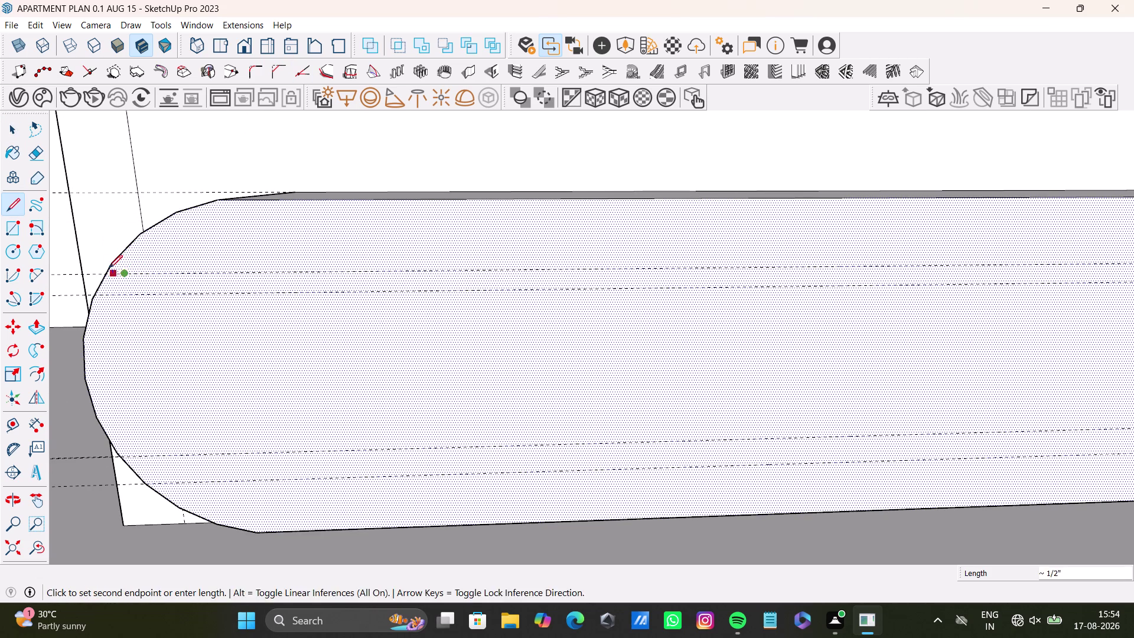
key(space)
click(2, 205)
click(109, 274)
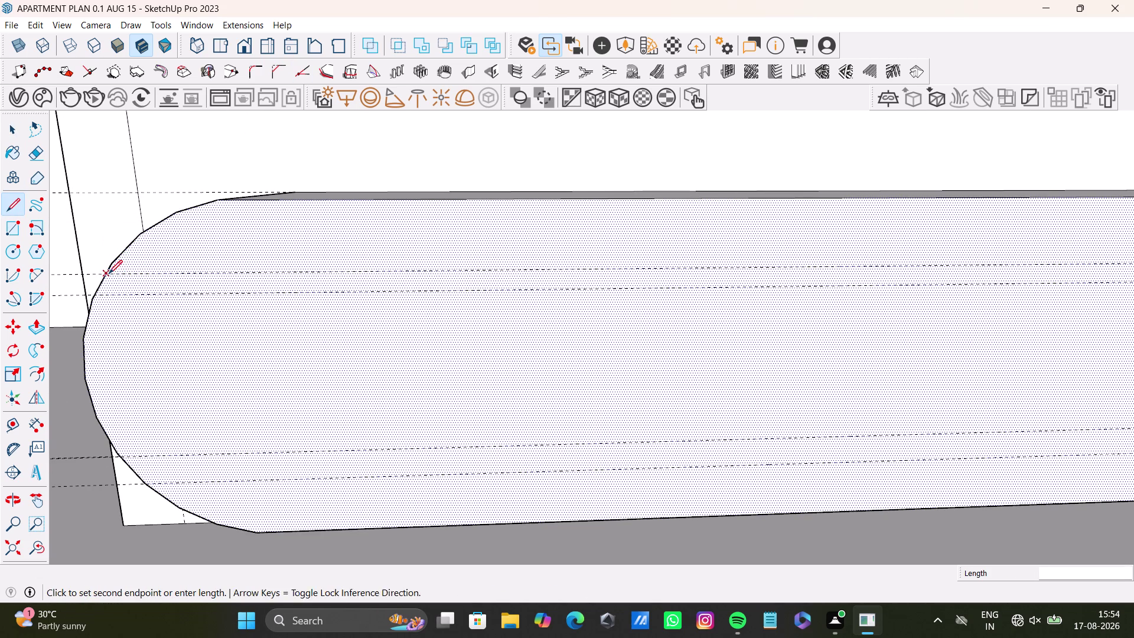
scroll(down, 3)
middle_drag(805, 270, 441, 315)
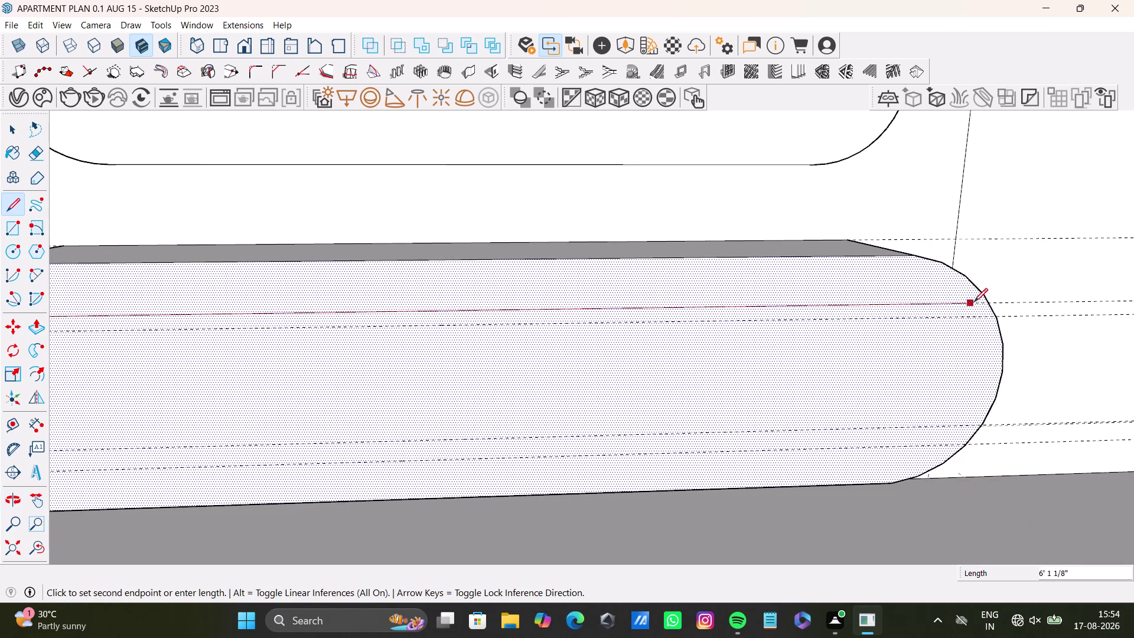
click(986, 302)
key(space)
scroll(down, 3)
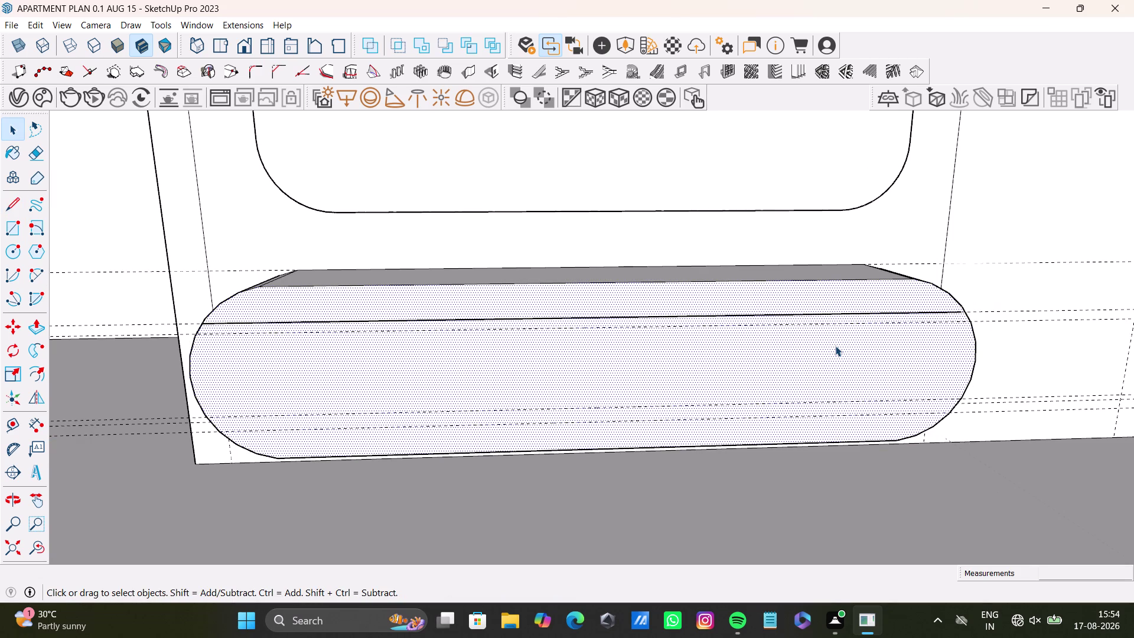
Make several cancelled attempts to start a line on the plinth's left curve.
scroll(up, 3)
click(10, 203)
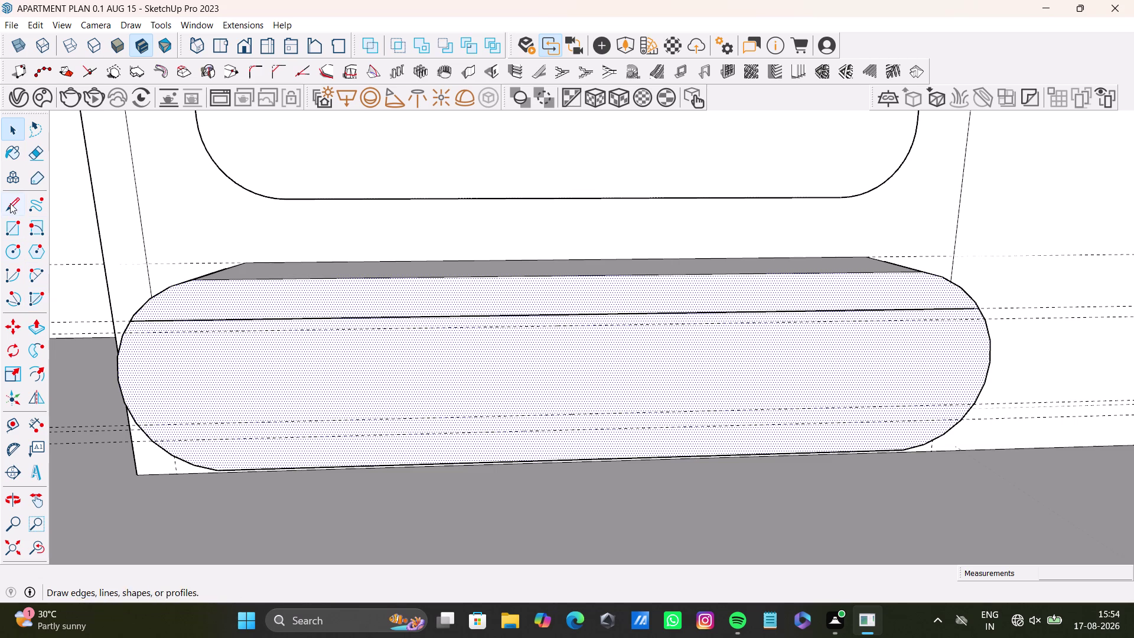
scroll(up, 3)
scroll(down, 3)
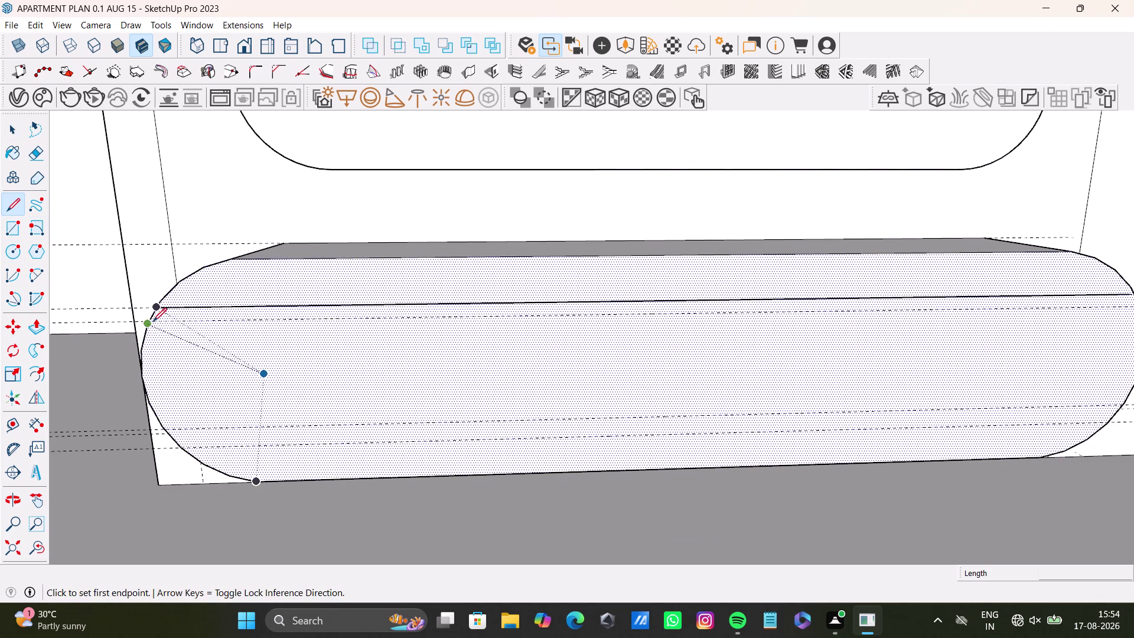
click(149, 319)
key(space)
click(9, 209)
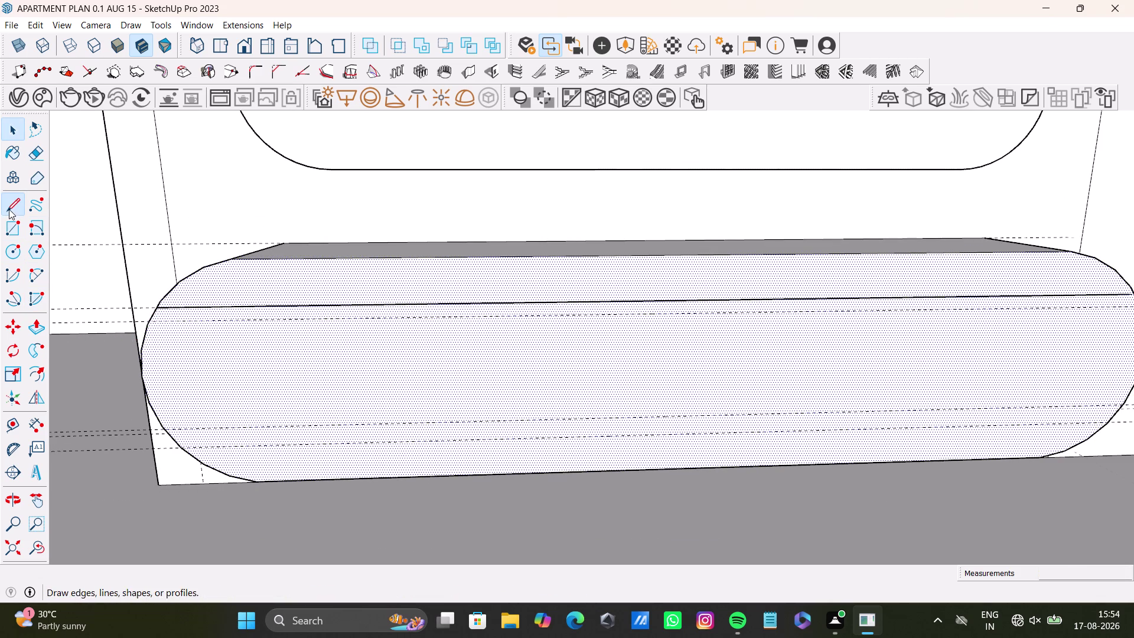
scroll(up, 3)
click(152, 324)
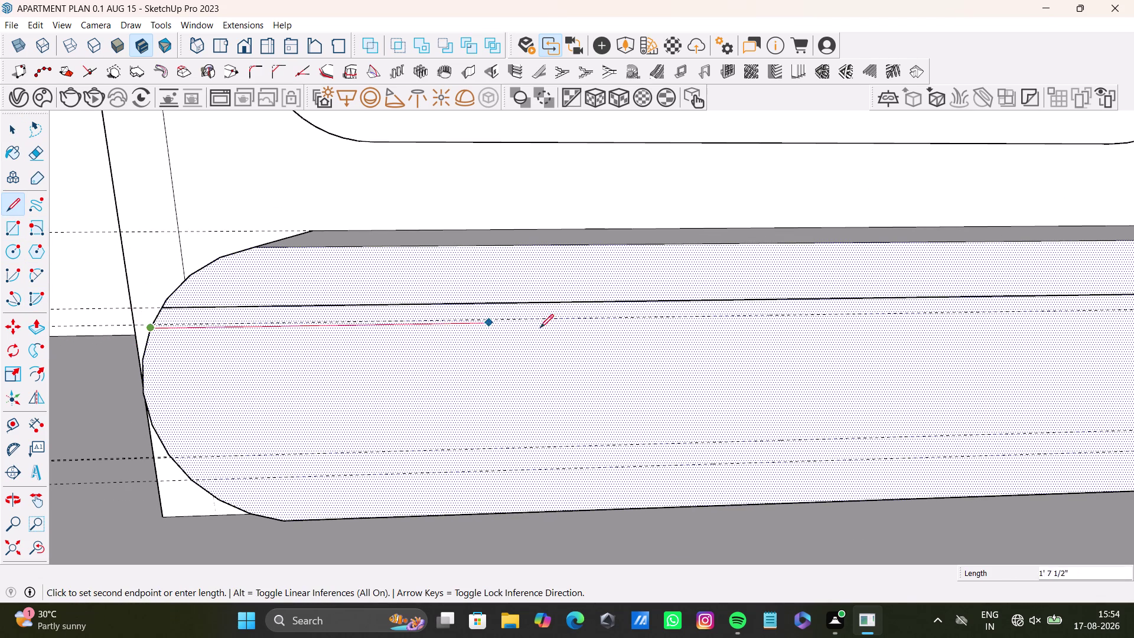
key(space)
click(11, 203)
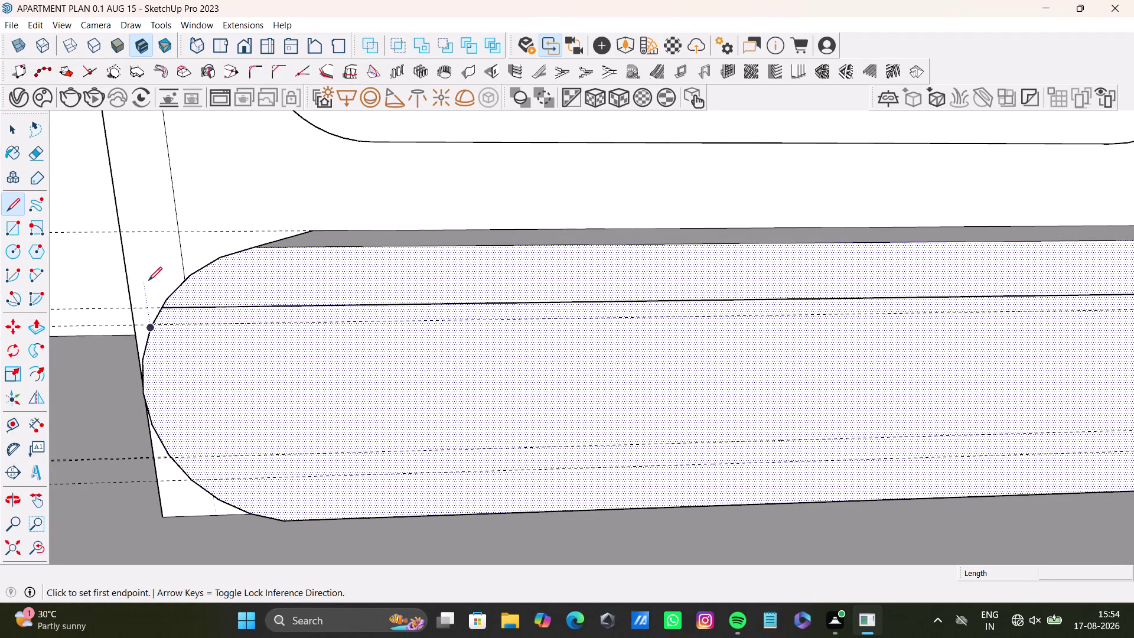
scroll(up, 3)
scroll(up, 3)
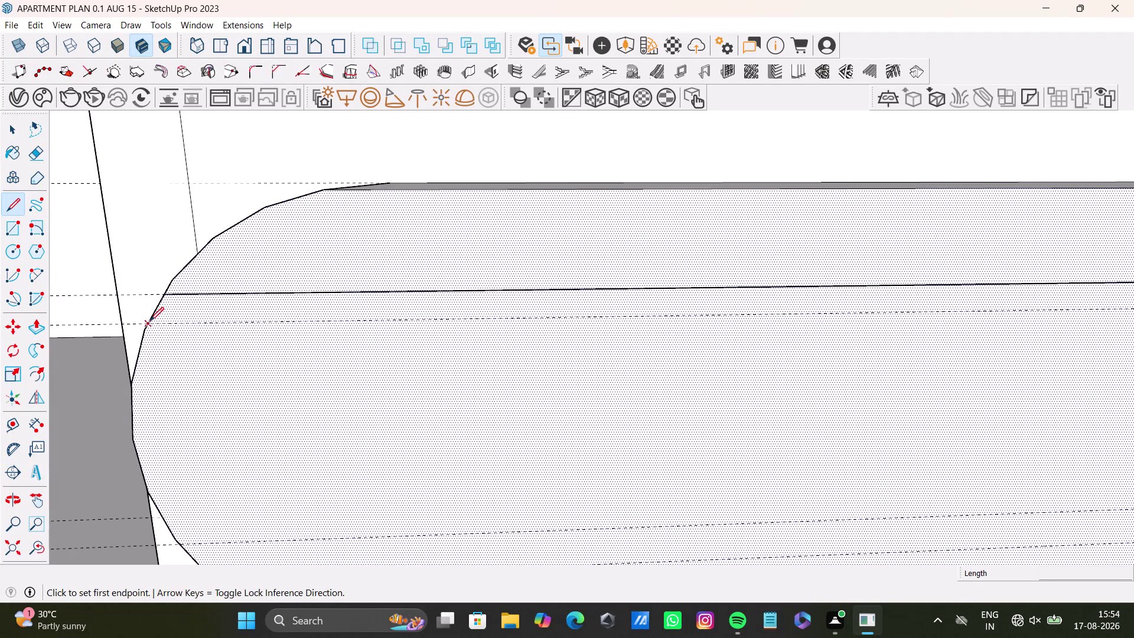
Draw the second line from the left curve, just below the first, to the right curve.
click(149, 321)
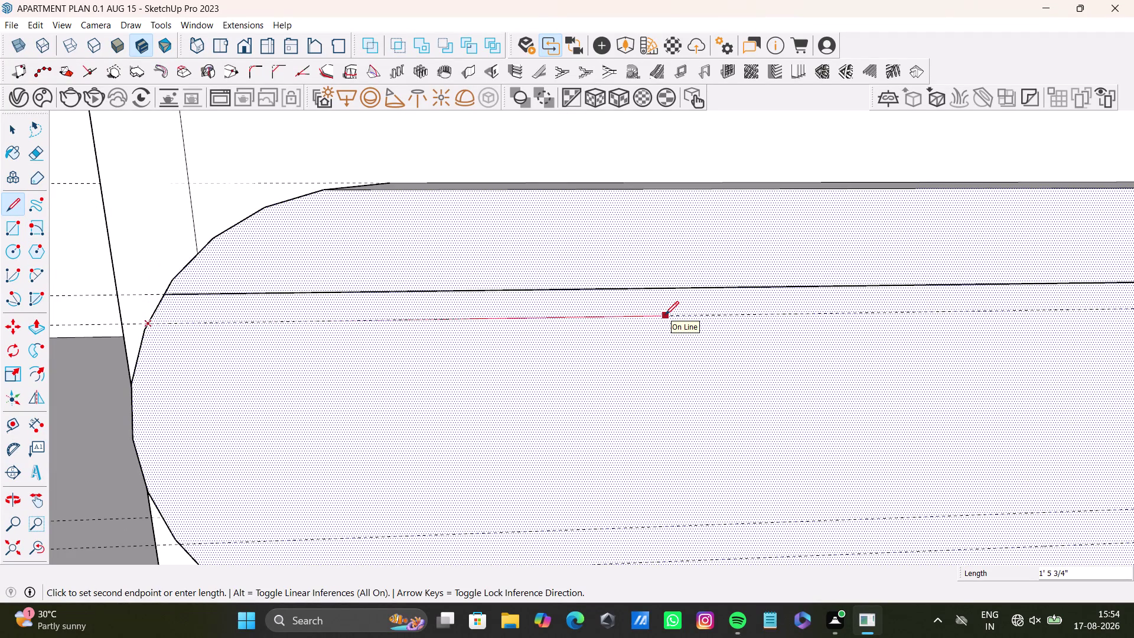
scroll(down, 3)
middle_drag(663, 315, 600, 313)
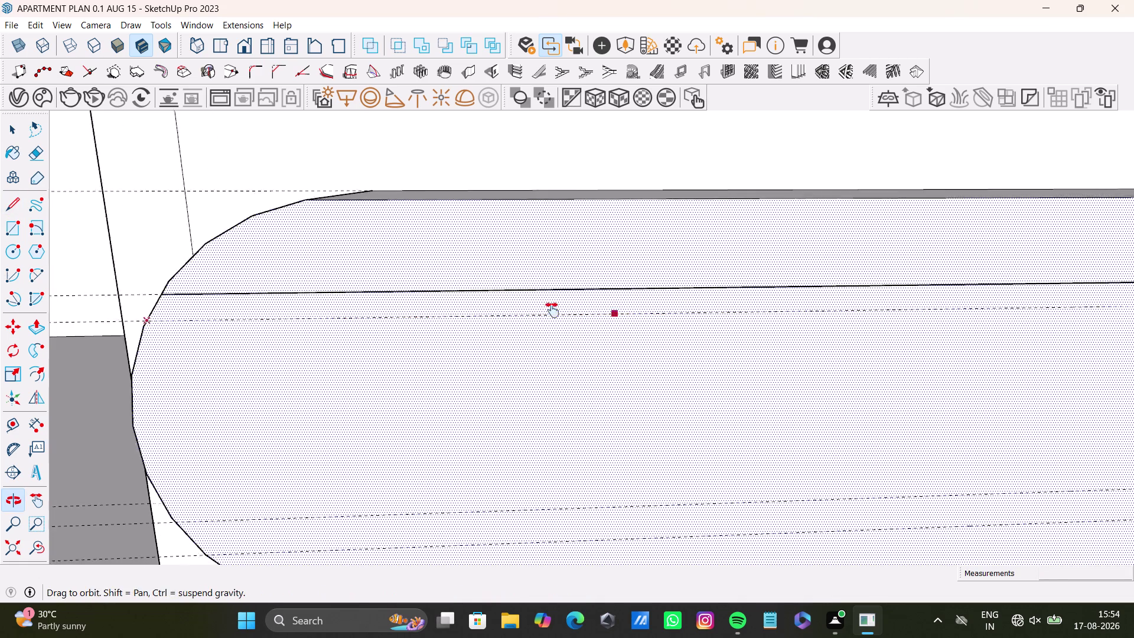
middle_drag(599, 313, 292, 317)
scroll(down, 3)
middle_drag(858, 317, 558, 338)
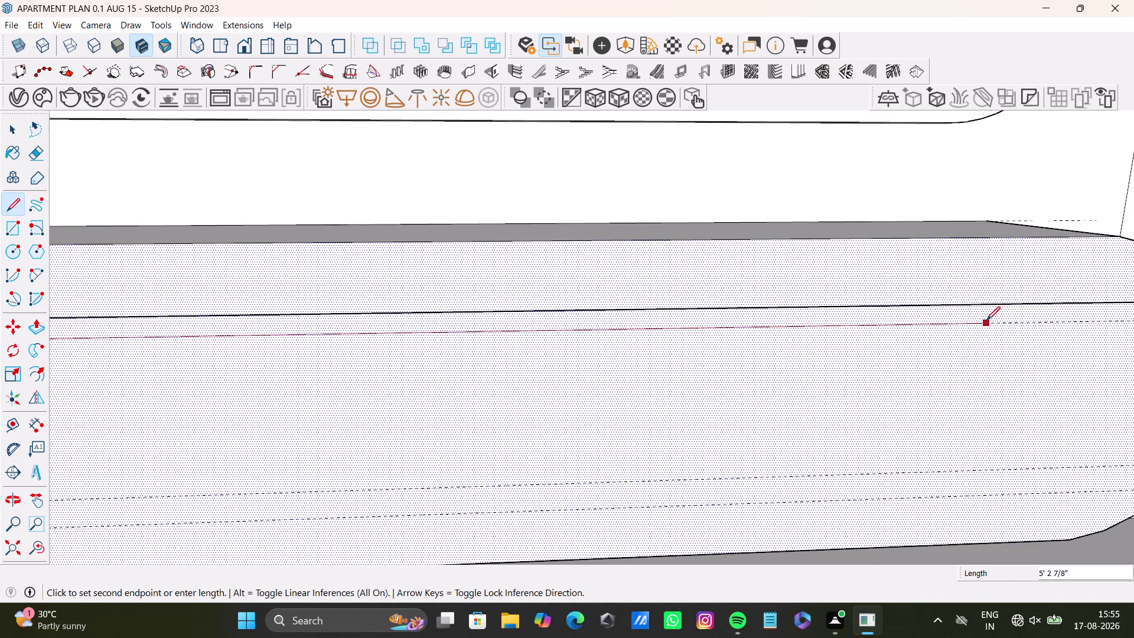
scroll(down, 3)
middle_drag(982, 321, 815, 358)
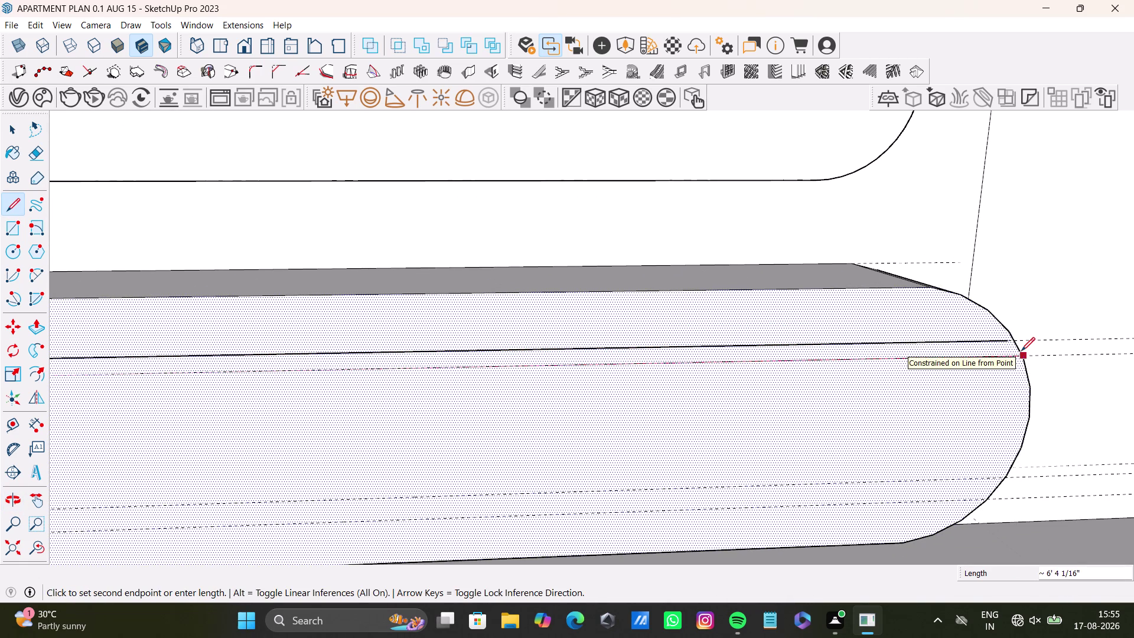
click(1020, 351)
key(space)
scroll(down, 3)
middle_drag(290, 381, 448, 337)
middle_drag(33, 357, 59, 337)
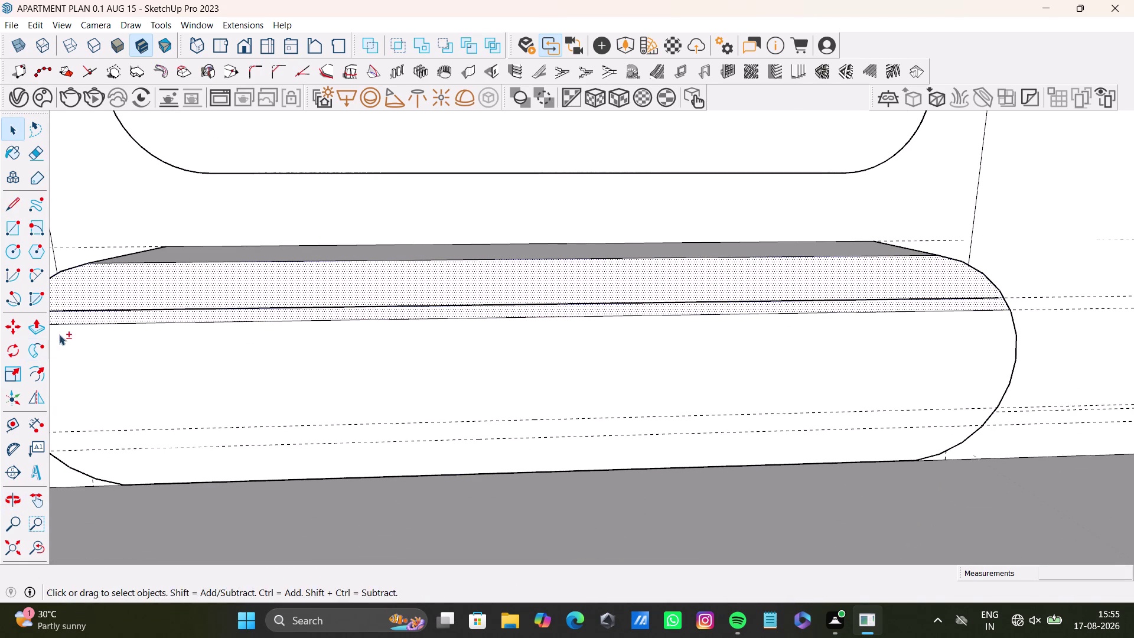
middle_drag(225, 377, 295, 340)
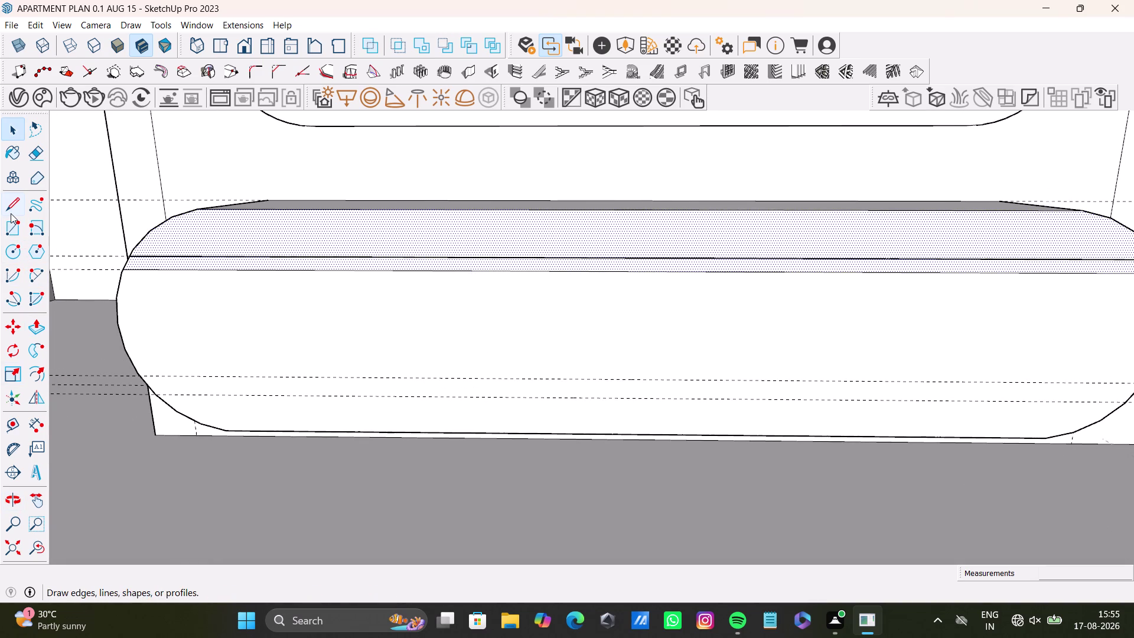
Draw a line near the plinth's bottom from the lower left curve to the right curve.
click(11, 213)
scroll(up, 3)
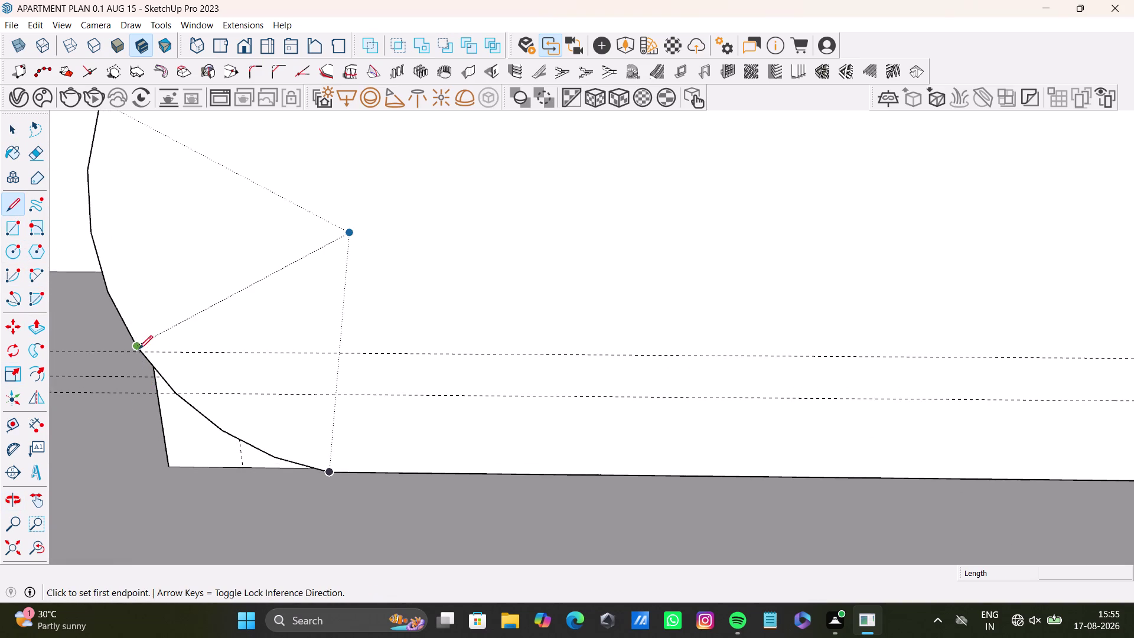
drag(140, 349, 148, 350)
key(space)
click(11, 207)
scroll(up, 3)
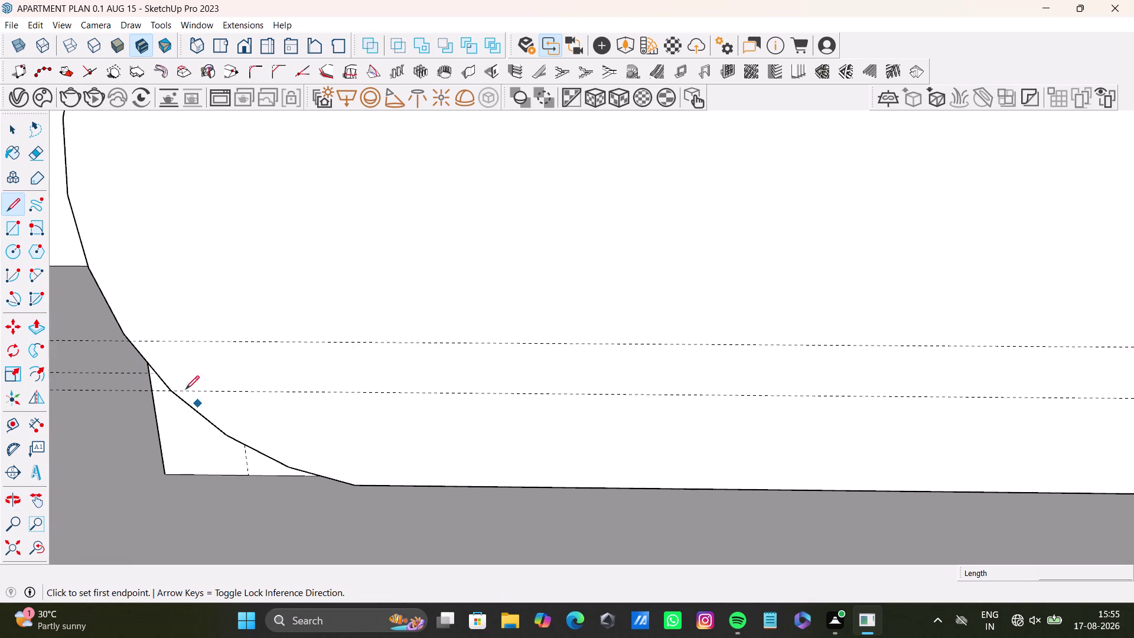
scroll(up, 3)
click(124, 339)
scroll(down, 3)
middle_drag(734, 340, 254, 429)
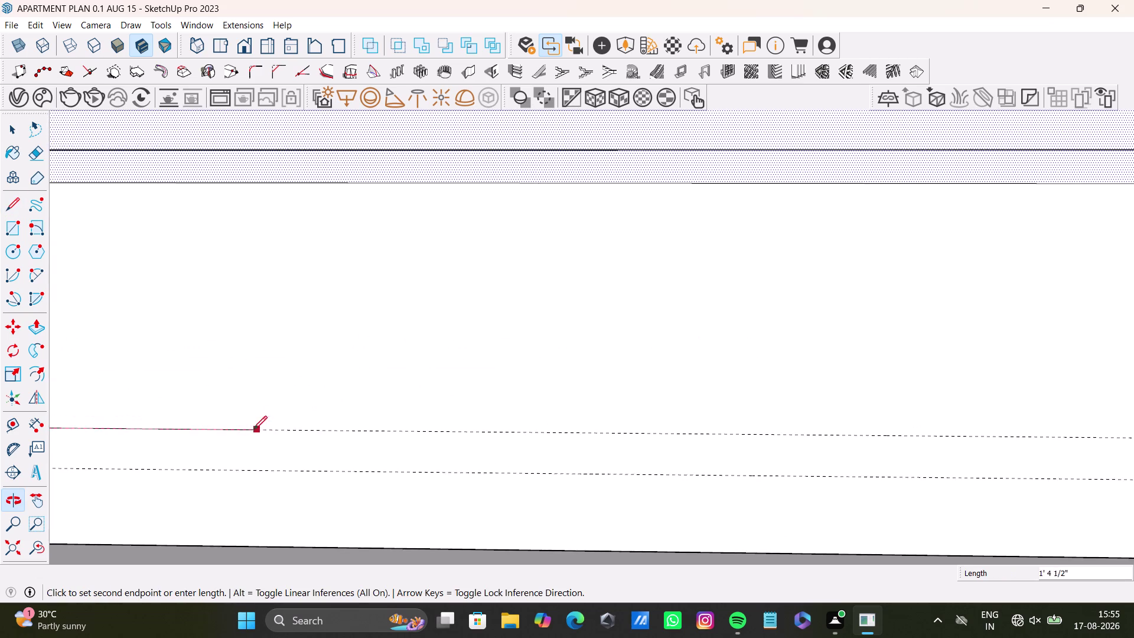
scroll(down, 3)
middle_drag(649, 433, 397, 441)
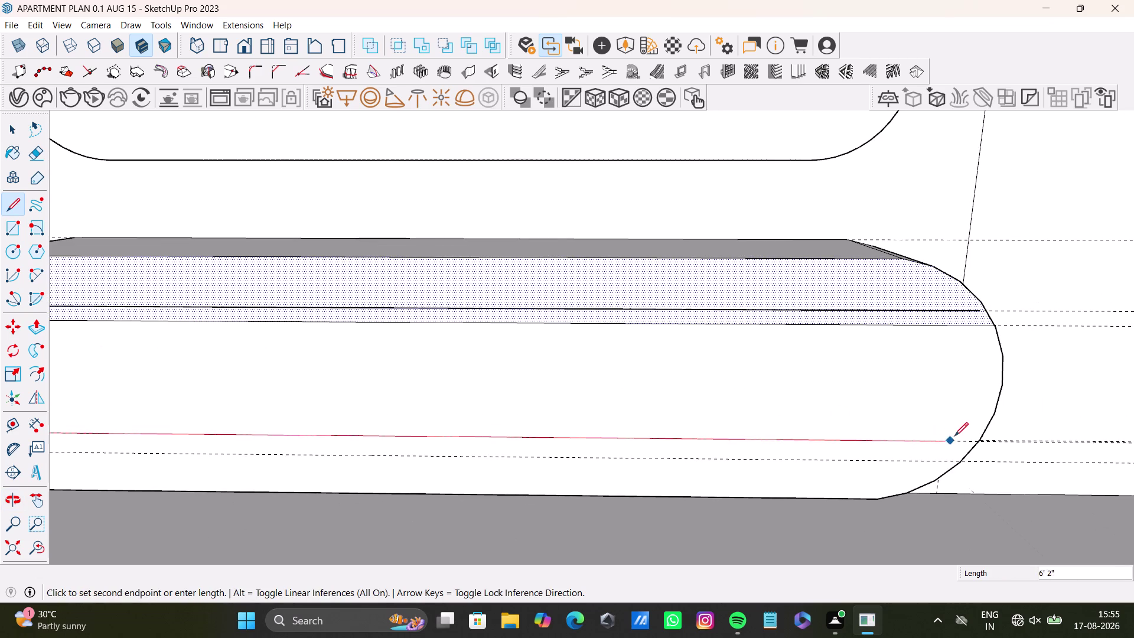
click(976, 439)
key(space)
scroll(down, 3)
middle_drag(608, 456, 651, 390)
scroll(up, 3)
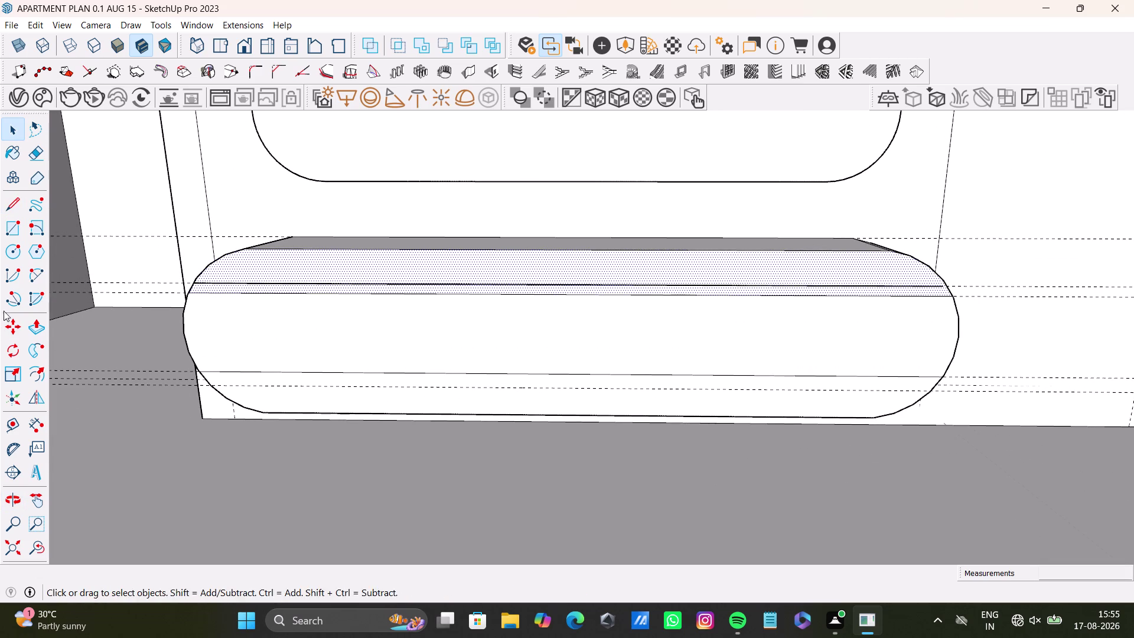
scroll(up, 3)
Draw a second line just below the lower line, ending on the right curve.
click(10, 206)
scroll(up, 3)
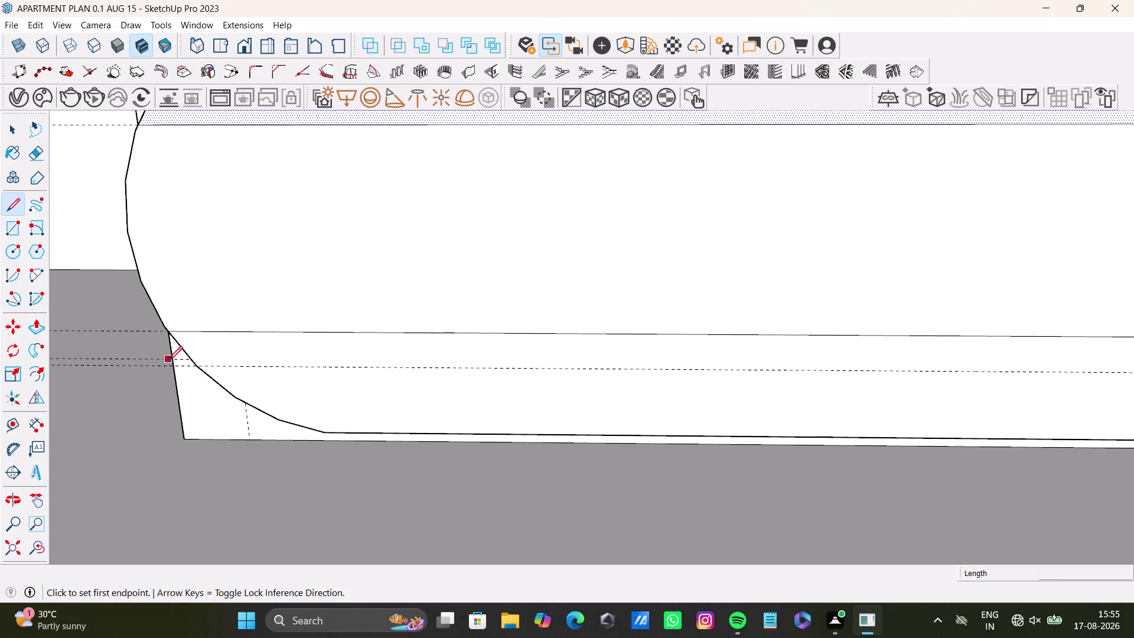
click(193, 365)
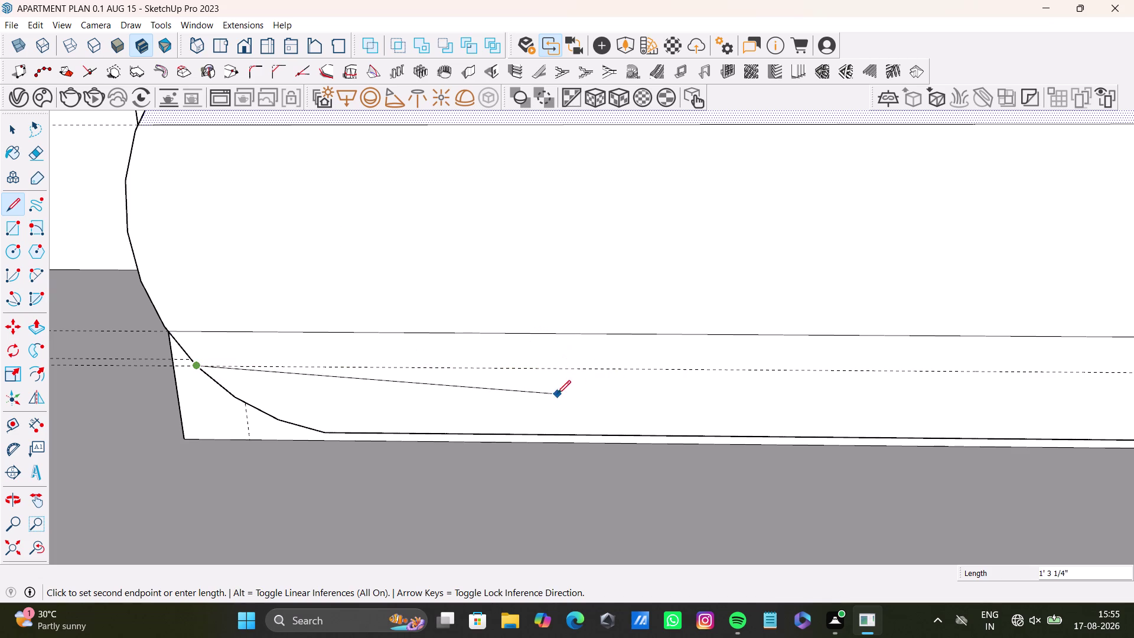
scroll(down, 3)
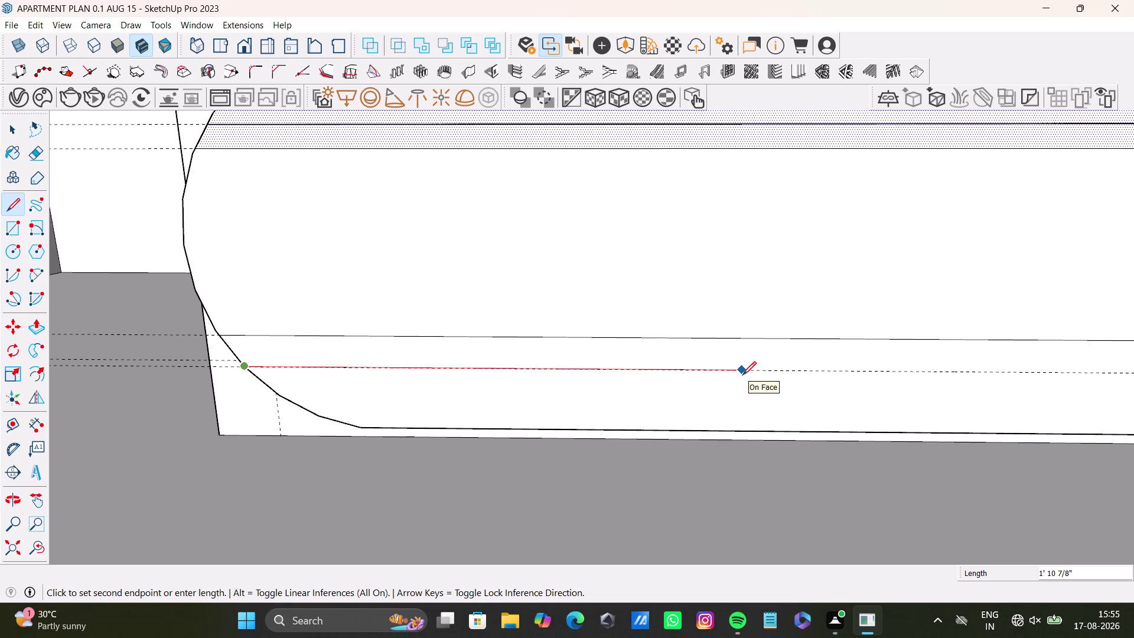
scroll(down, 3)
middle_drag(754, 366, 595, 379)
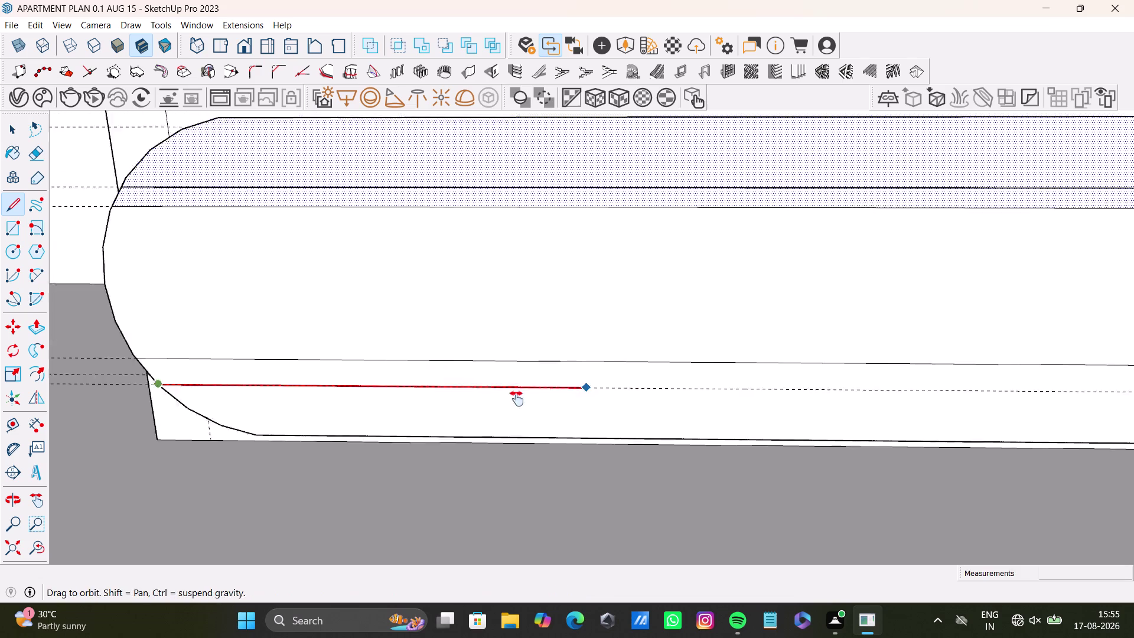
middle_drag(595, 378, 460, 413)
scroll(down, 3)
middle_drag(889, 415, 618, 409)
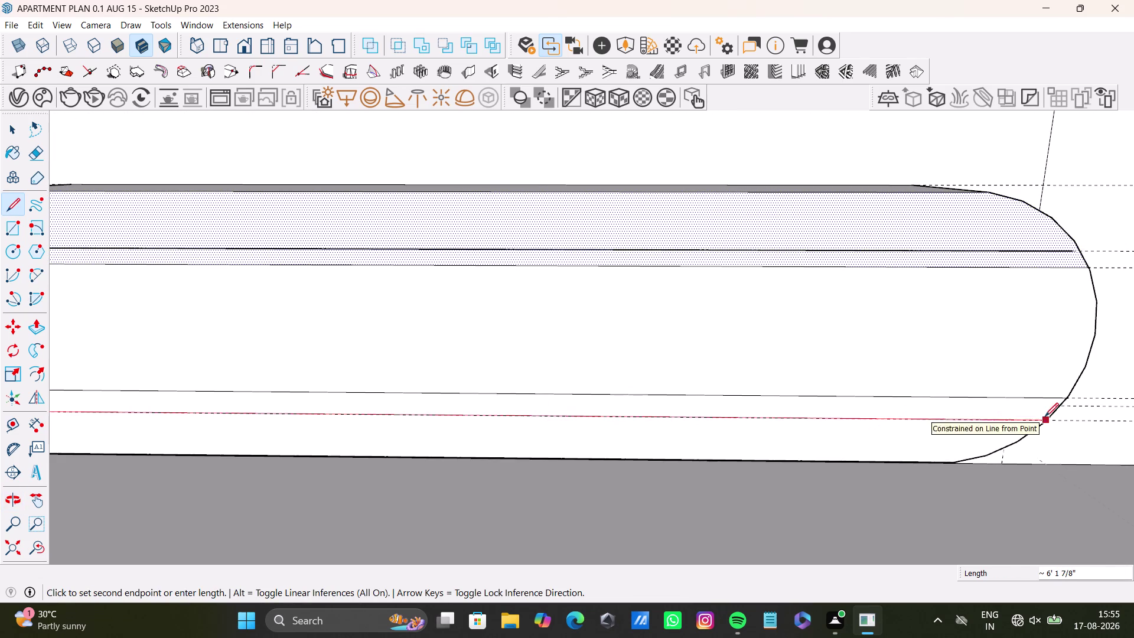
click(1046, 416)
key(space)
scroll(up, 3)
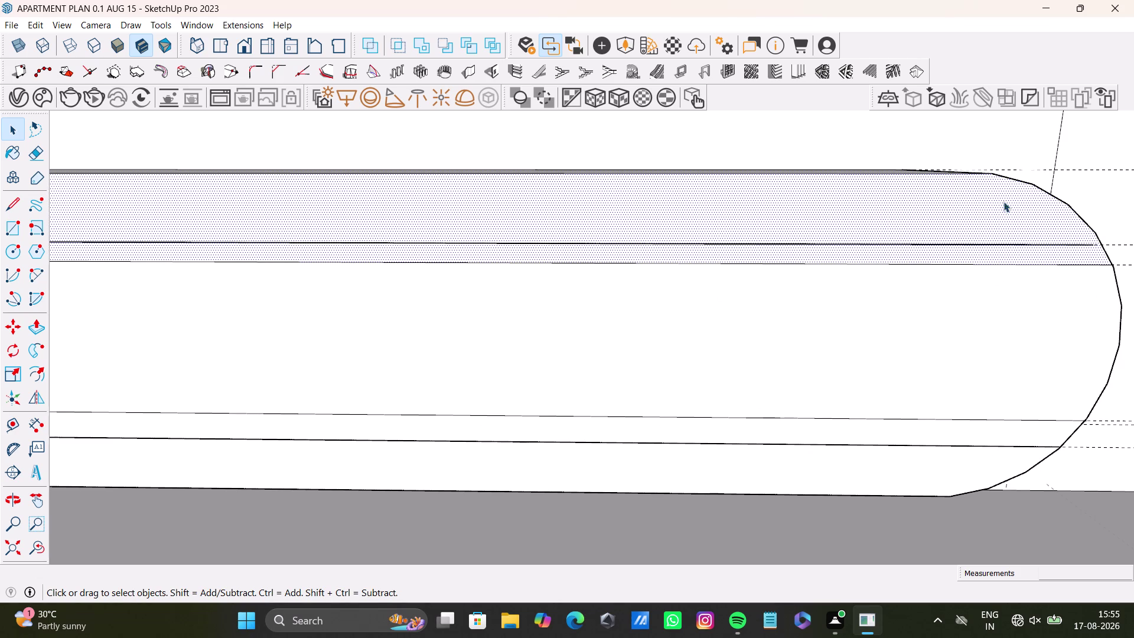
scroll(up, 3)
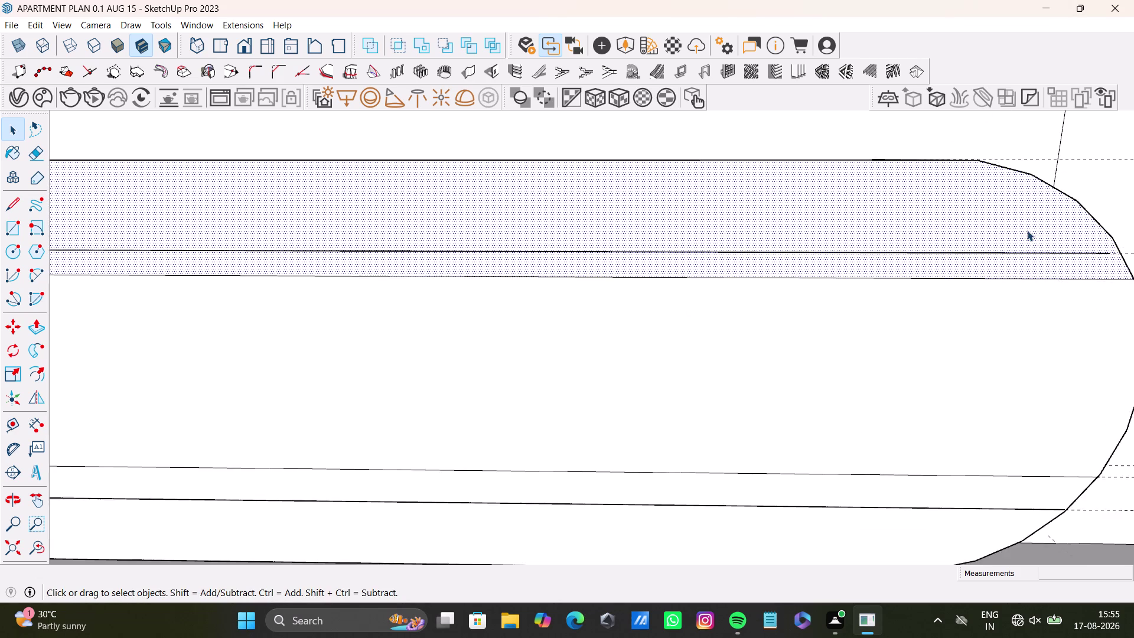
scroll(up, 3)
middle_drag(1027, 230, 688, 208)
scroll(up, 3)
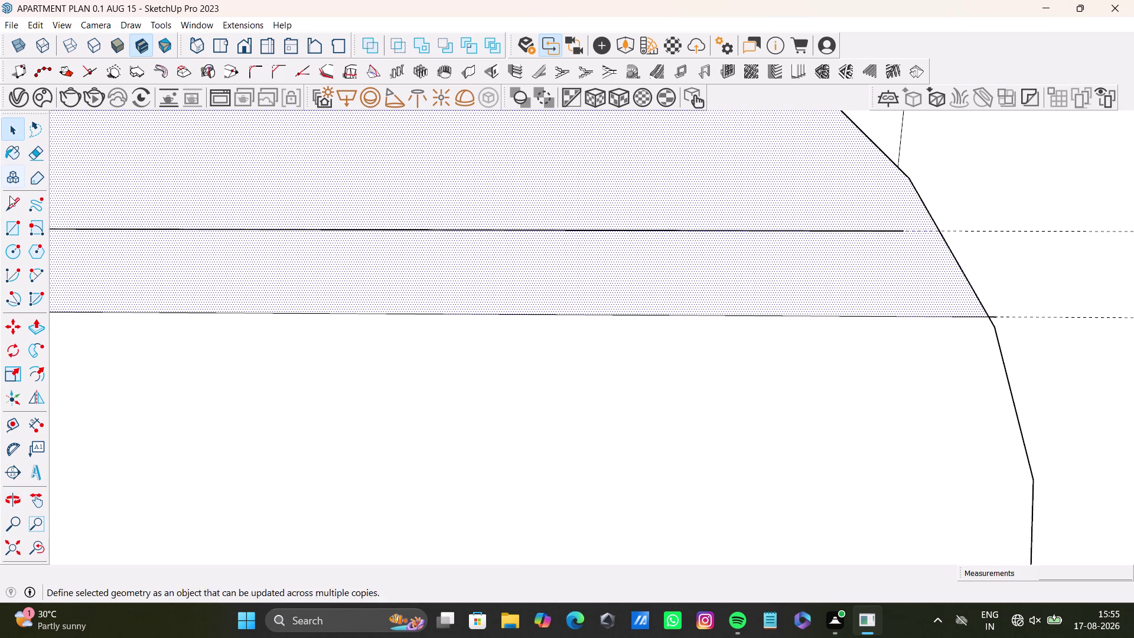
click(10, 201)
scroll(up, 3)
drag(894, 226, 930, 220)
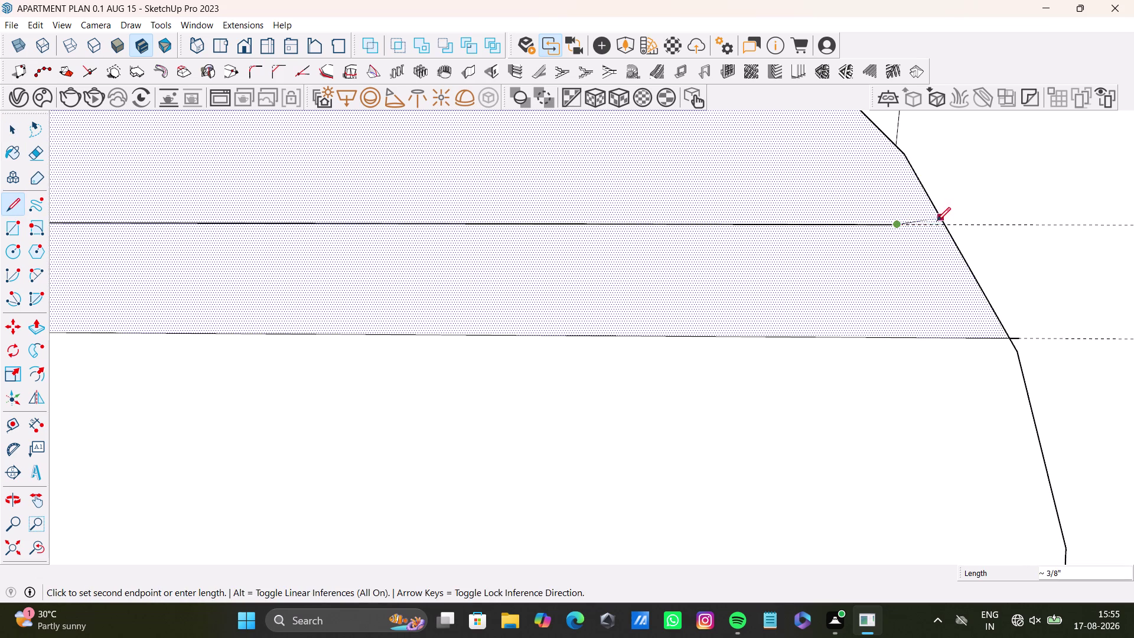
click(944, 224)
key(space)
scroll(down, 3)
middle_drag(892, 332, 855, 388)
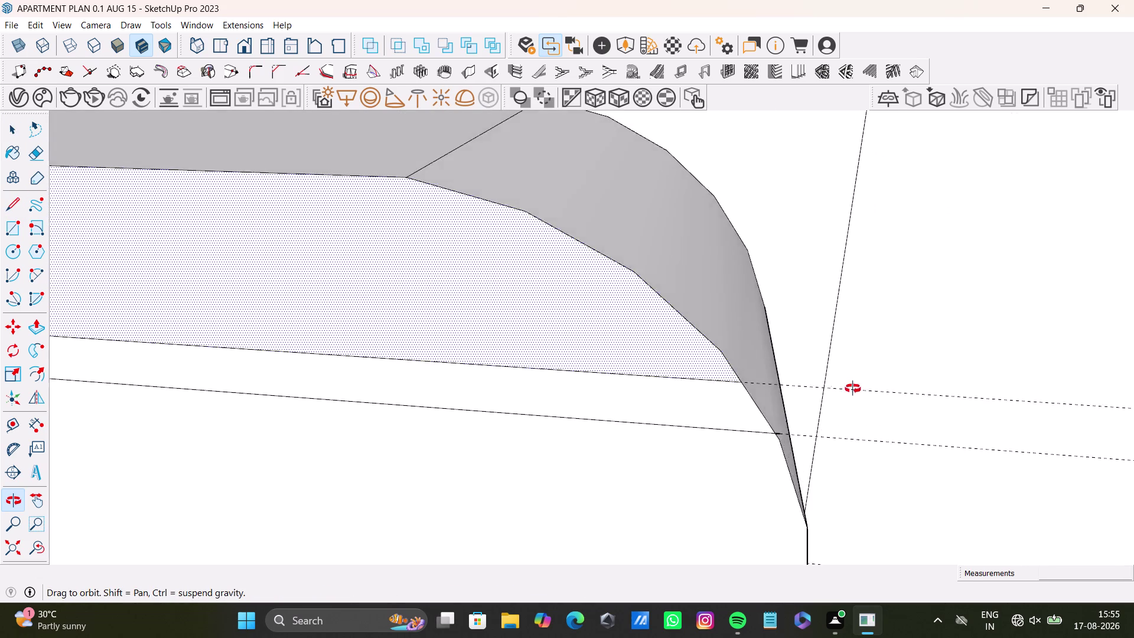
middle_drag(855, 388, 829, 389)
scroll(up, 3)
middle_drag(701, 449, 700, 356)
scroll(up, 3)
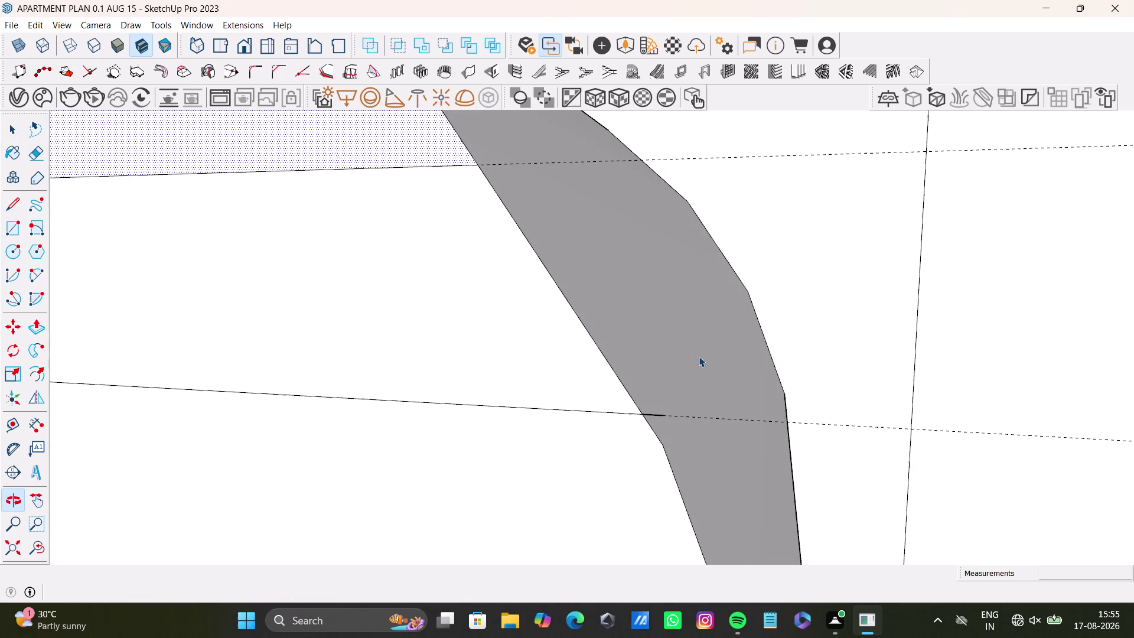
click(660, 416)
key(Delete)
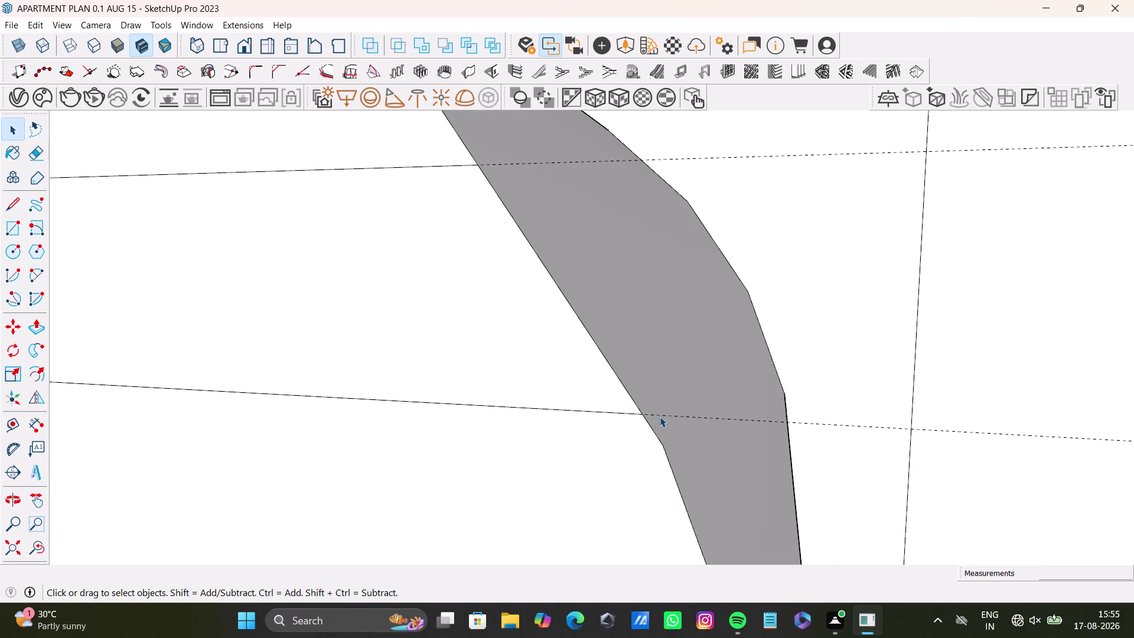
scroll(down, 3)
scroll(down, 3)
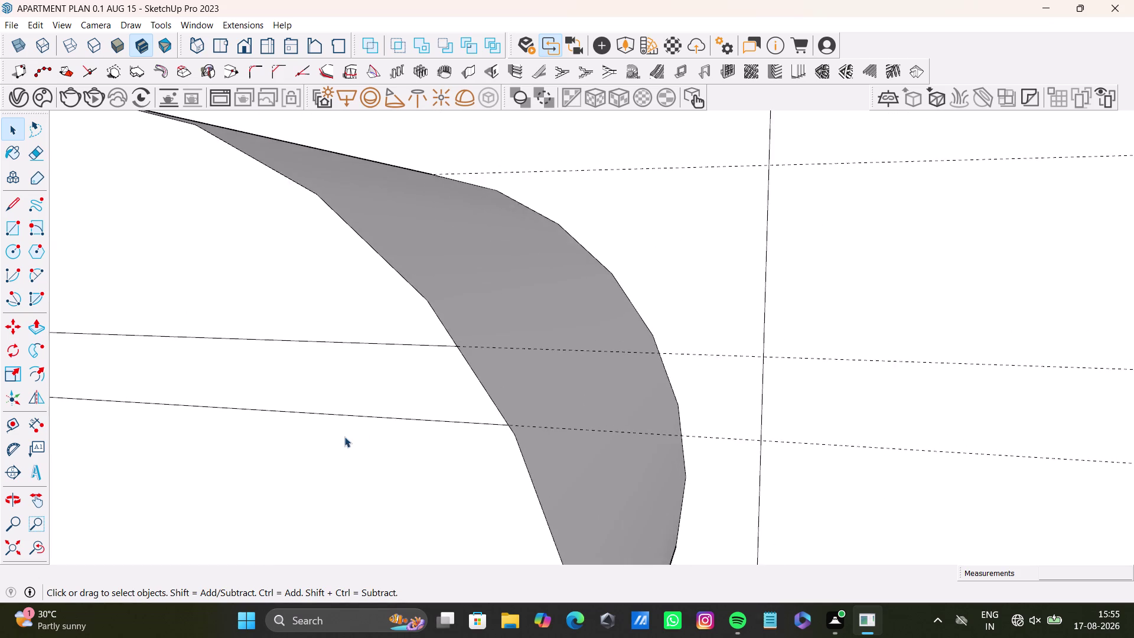
middle_drag(345, 436, 889, 430)
scroll(down, 3)
middle_drag(645, 436, 924, 408)
scroll(down, 3)
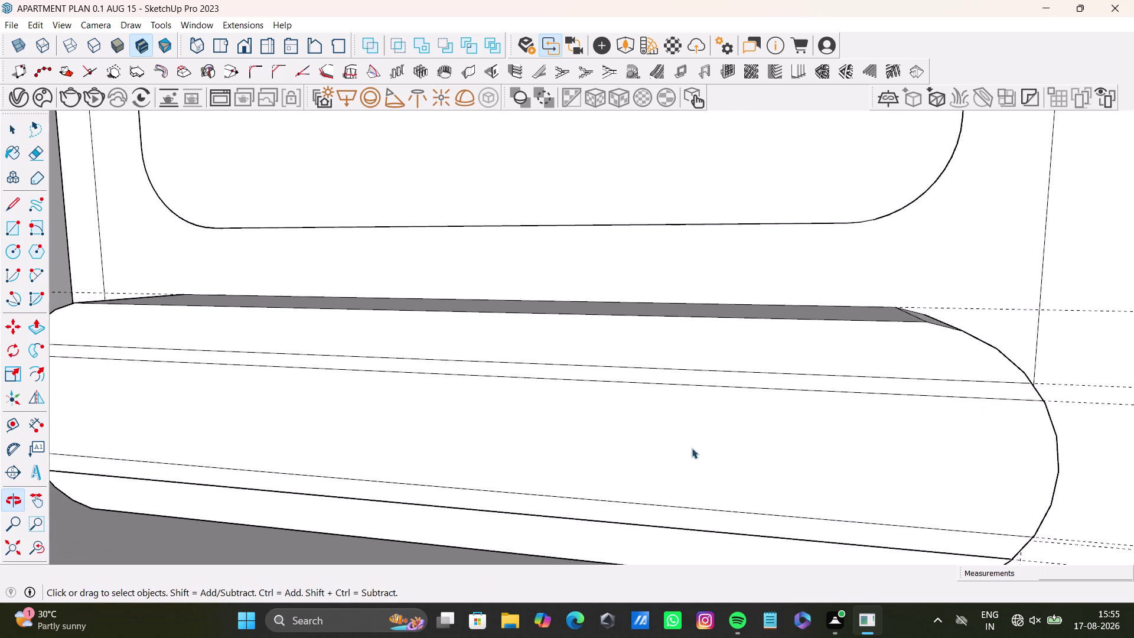
scroll(down, 3)
middle_drag(560, 455, 588, 377)
middle_drag(636, 368, 634, 487)
drag(8, 535, 12, 546)
click(12, 547)
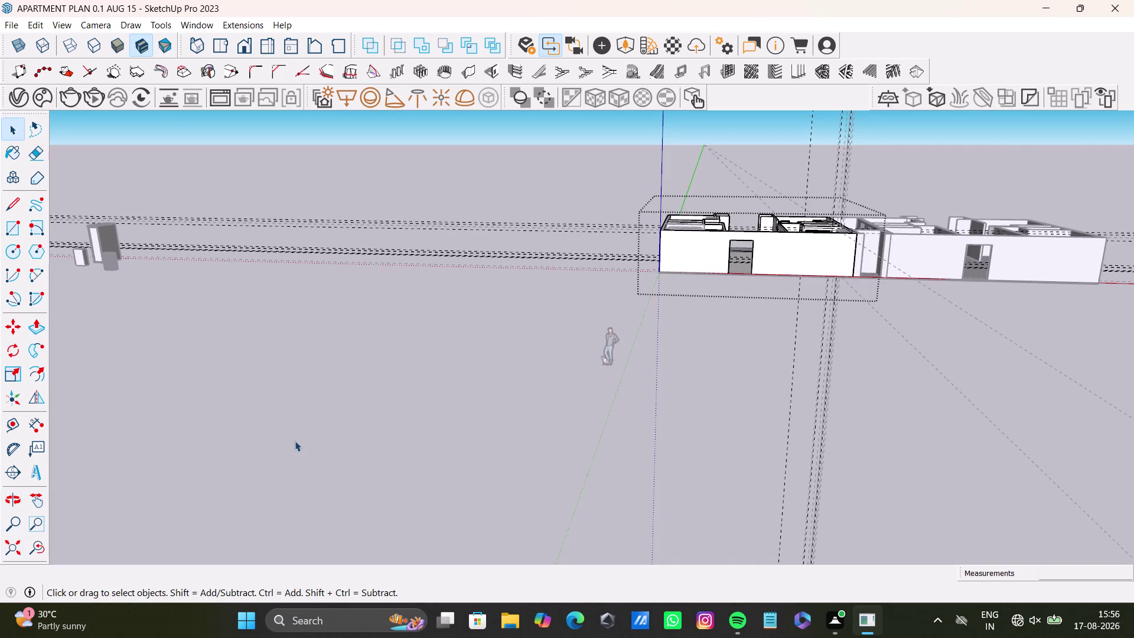
middle_drag(752, 227, 751, 227)
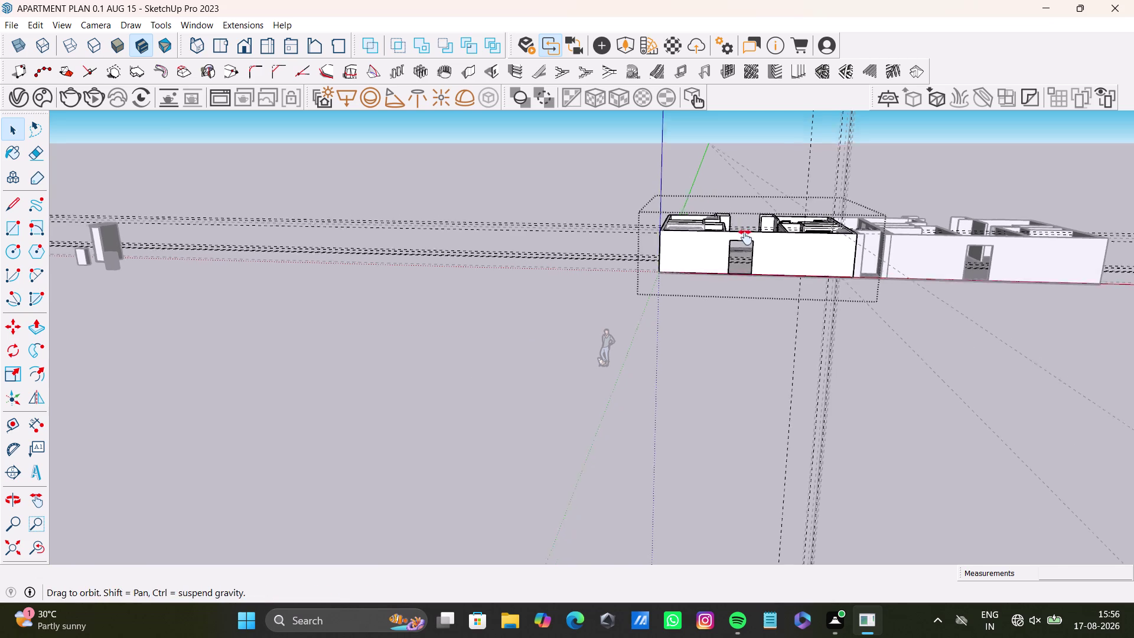
middle_drag(751, 227, 681, 382)
middle_drag(692, 376, 665, 539)
scroll(up, 3)
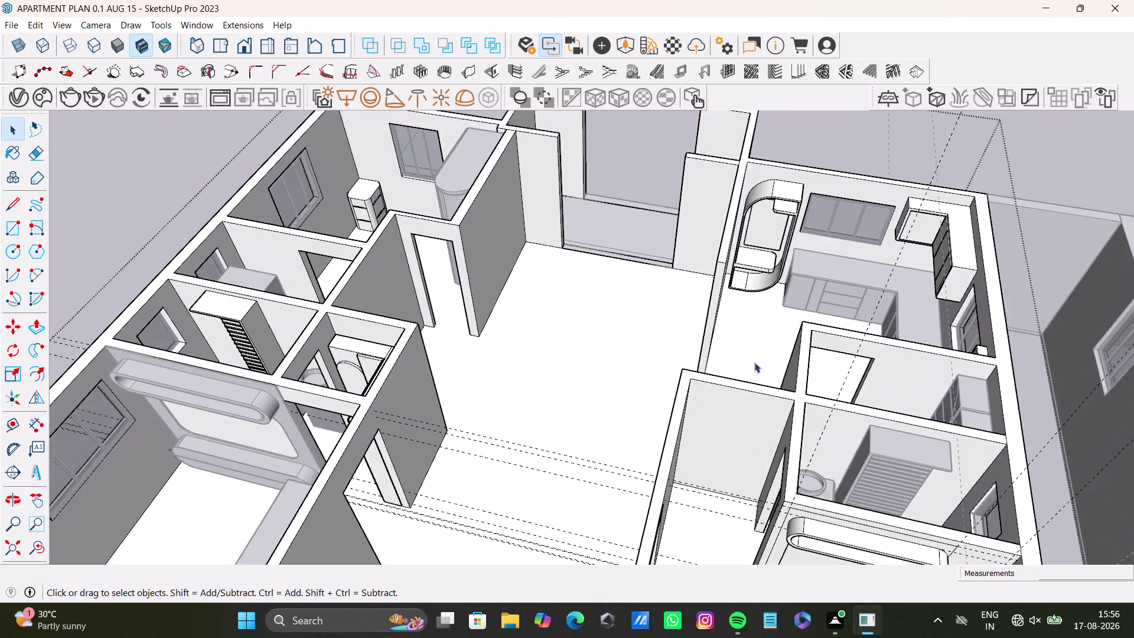
middle_drag(787, 383, 773, 238)
scroll(up, 3)
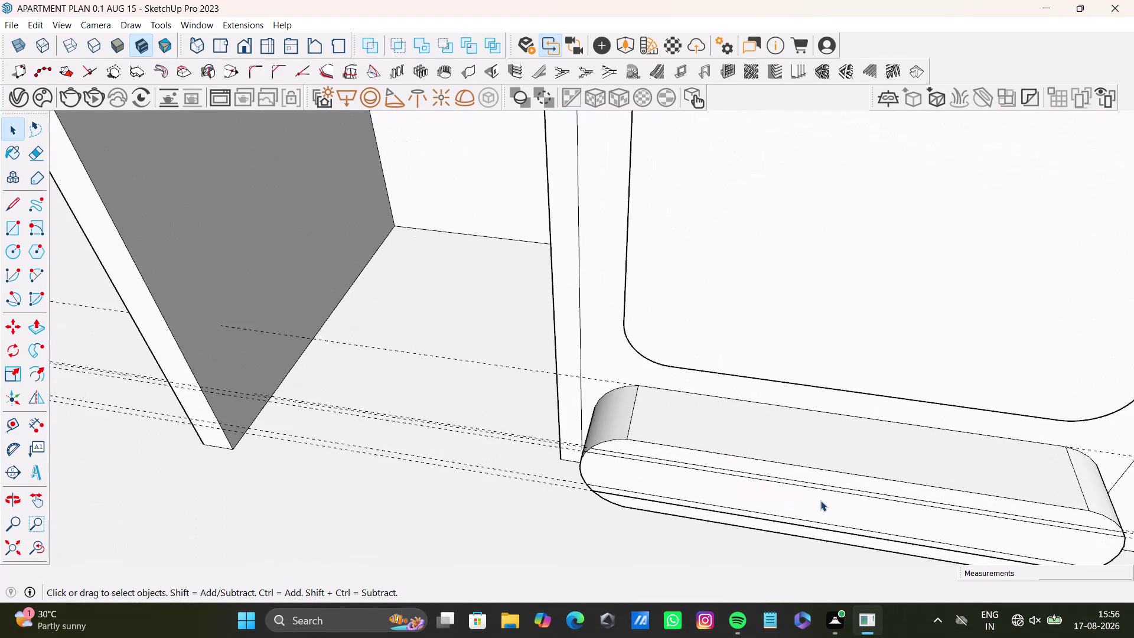
scroll(up, 3)
middle_drag(820, 500, 772, 388)
middle_drag(687, 450, 710, 401)
scroll(up, 3)
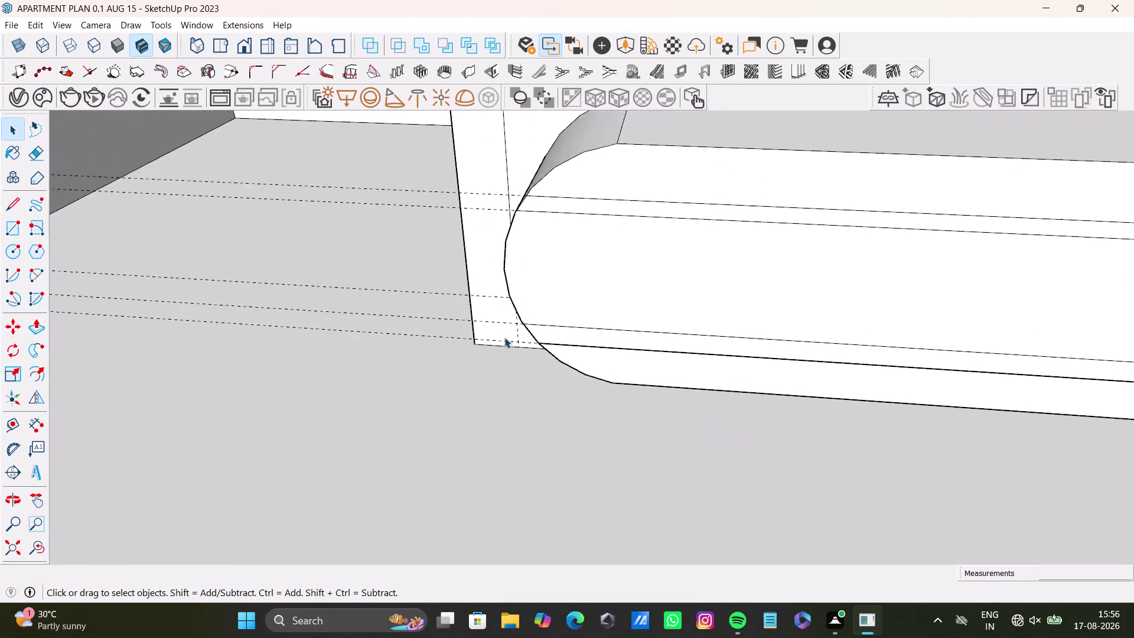
scroll(up, 3)
scroll(up, 3)
scroll(down, 3)
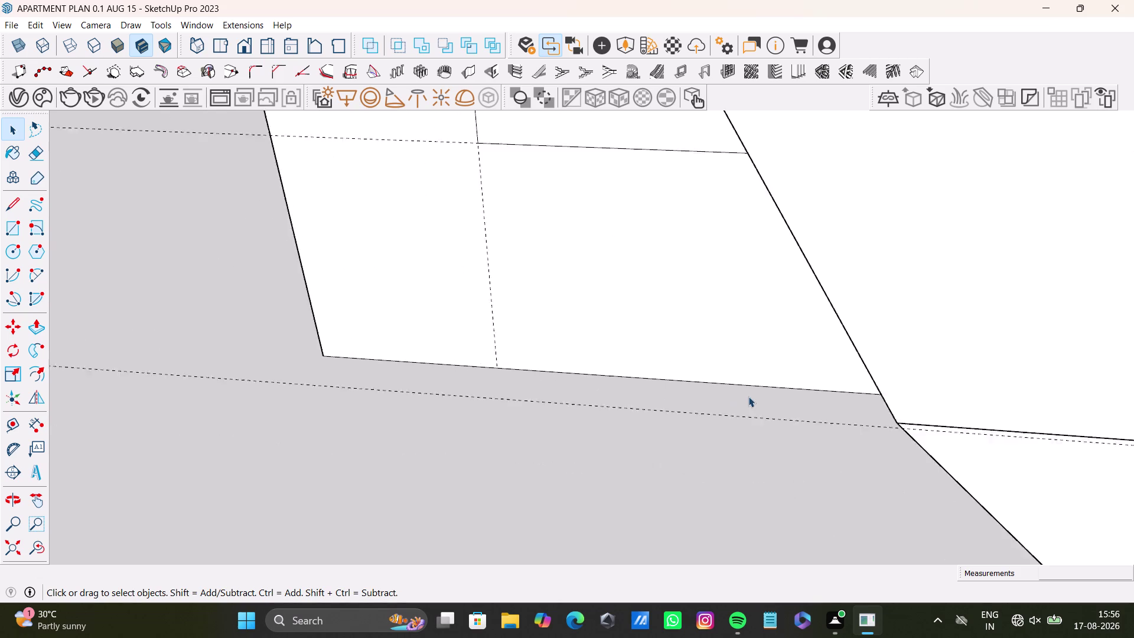
scroll(down, 3)
middle_drag(748, 387, 535, 359)
scroll(up, 3)
scroll(down, 3)
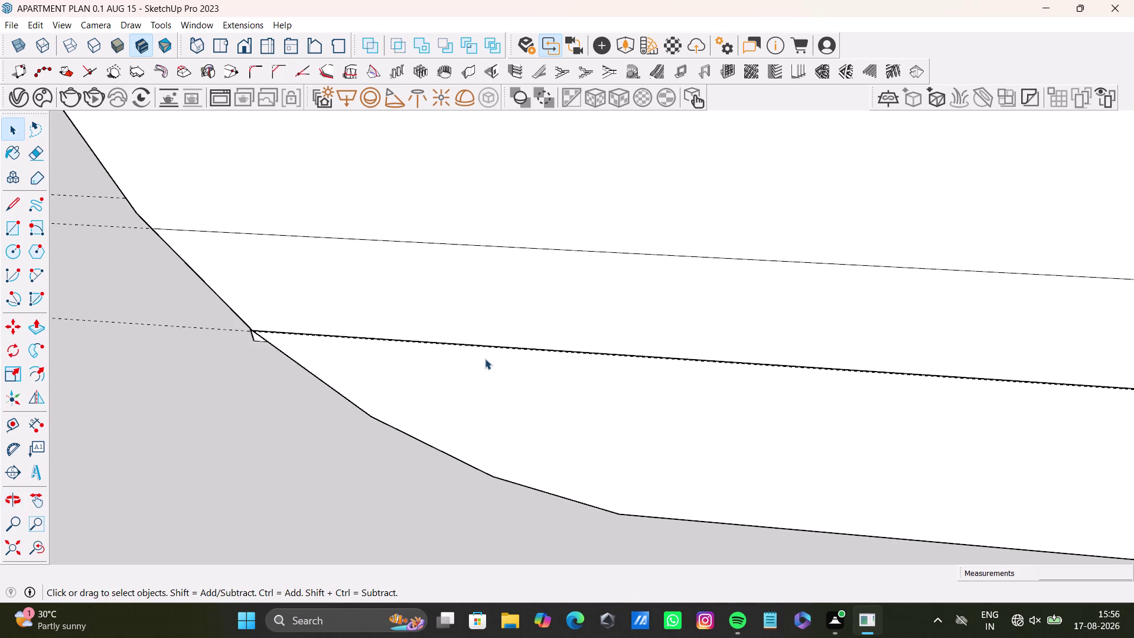
scroll(down, 3)
click(537, 331)
scroll(up, 3)
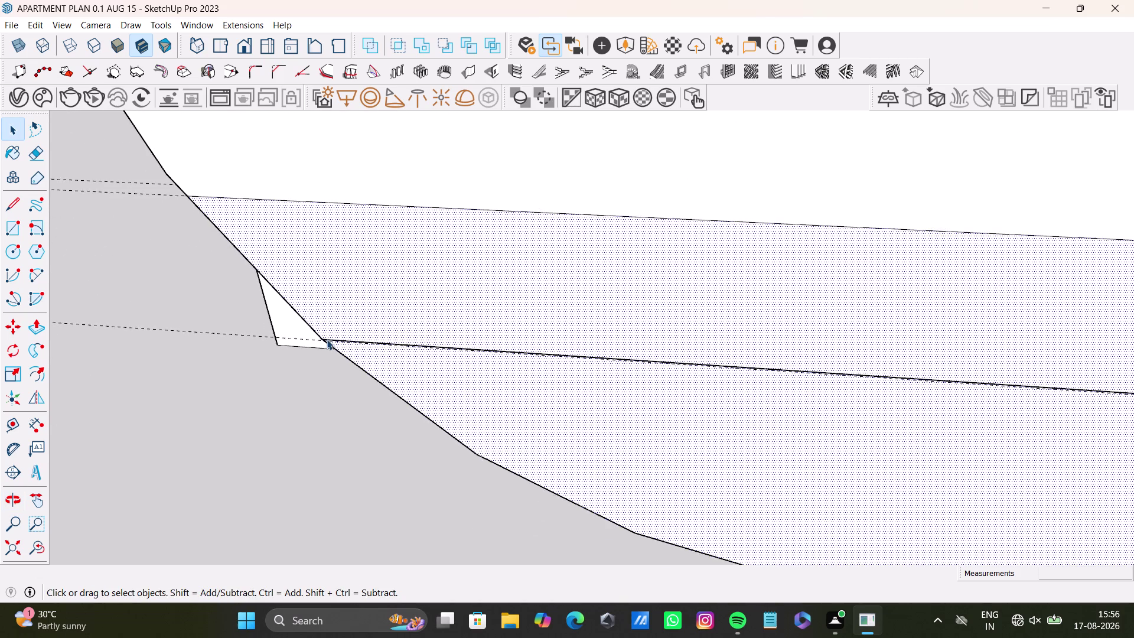
scroll(up, 3)
click(396, 344)
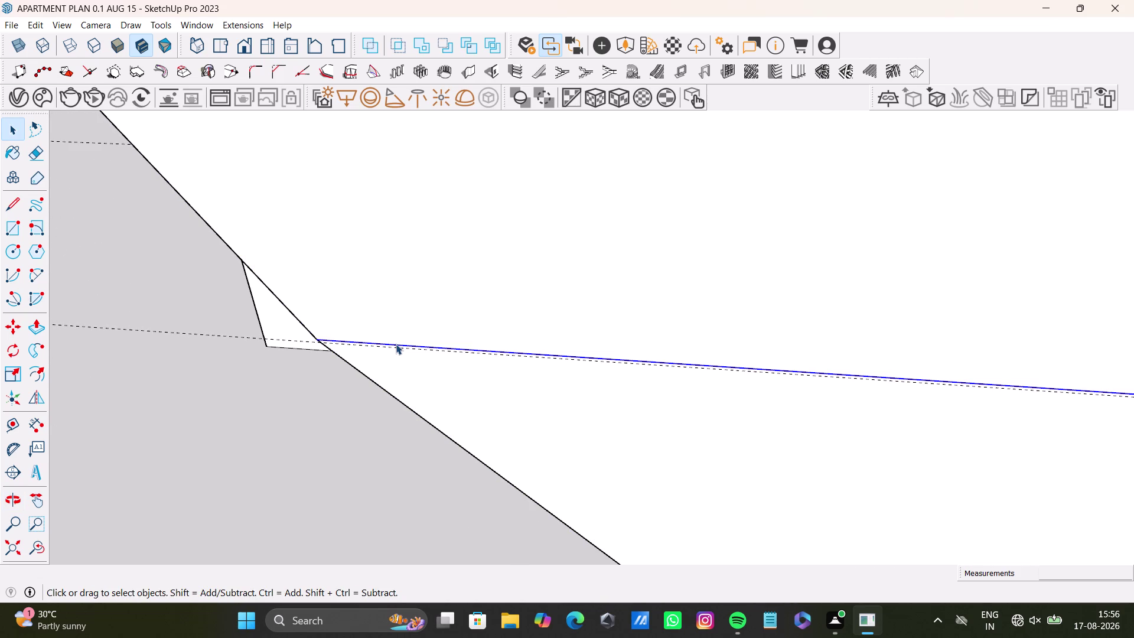
key(Delete)
scroll(down, 3)
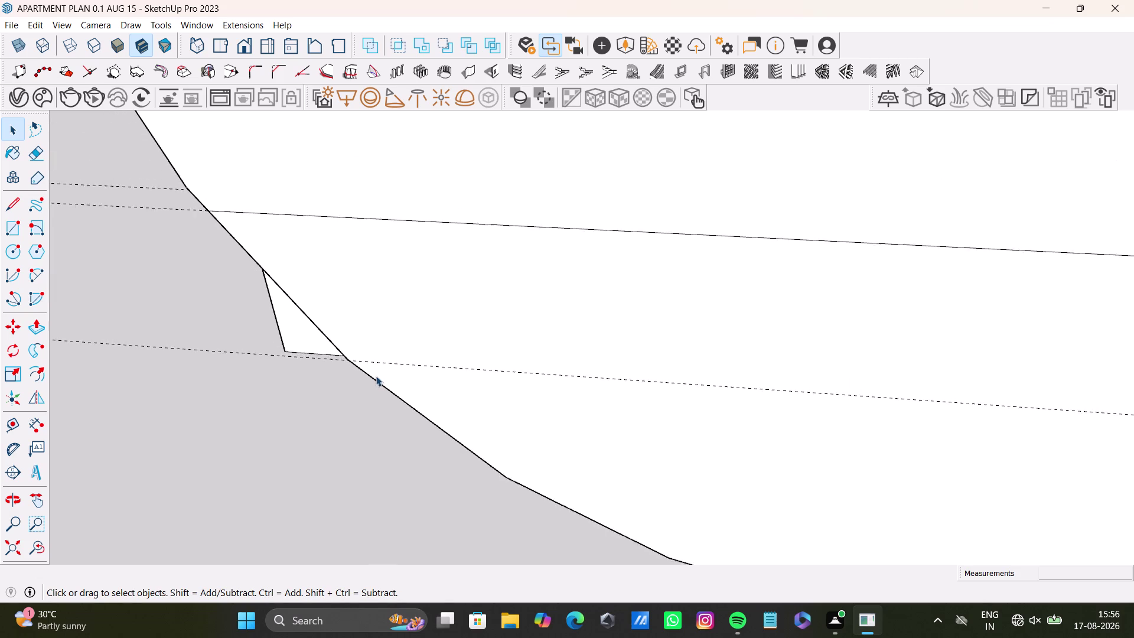
scroll(down, 3)
middle_drag(397, 371, 277, 299)
Draw a line along the lower guide from the plinth's left curved end to its right end.
middle_drag(285, 317, 352, 337)
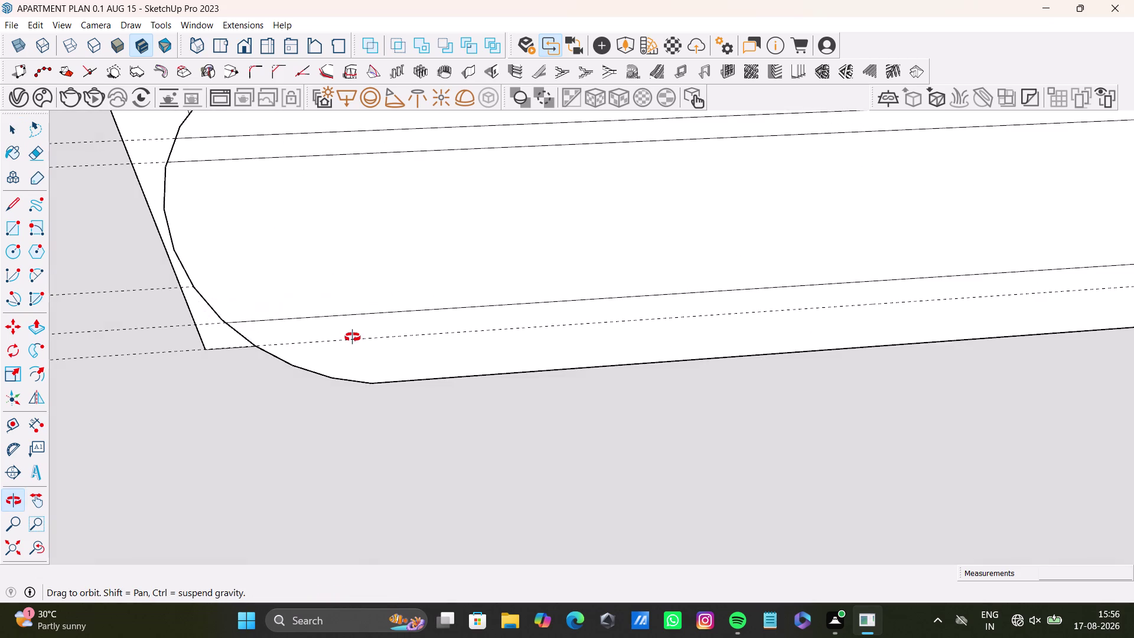
middle_drag(352, 337, 330, 354)
scroll(down, 3)
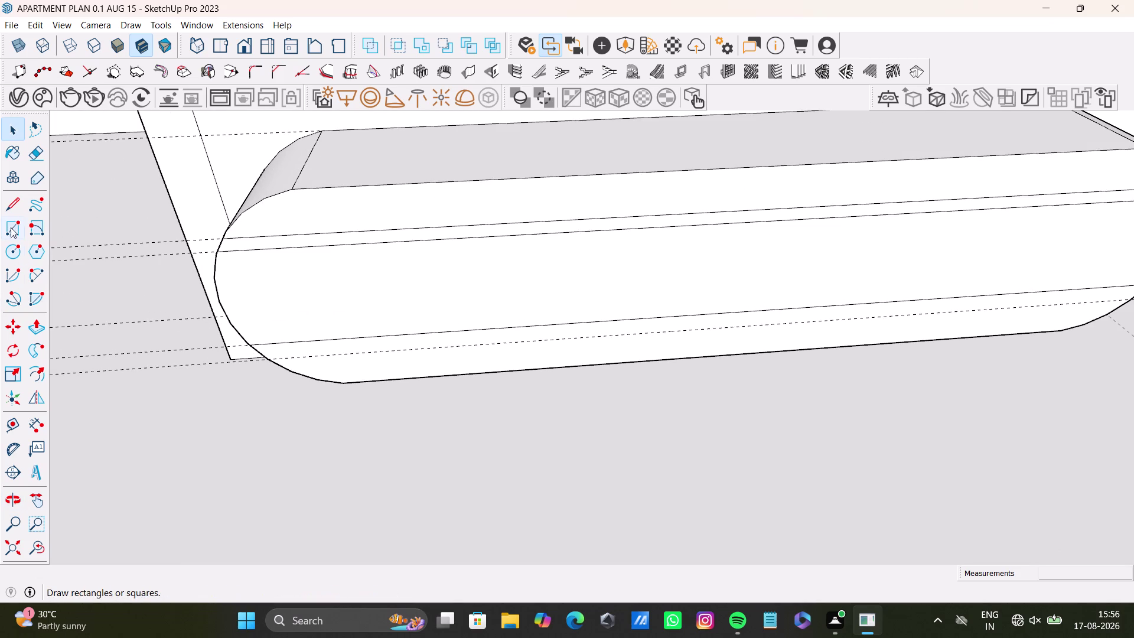
click(16, 210)
scroll(up, 3)
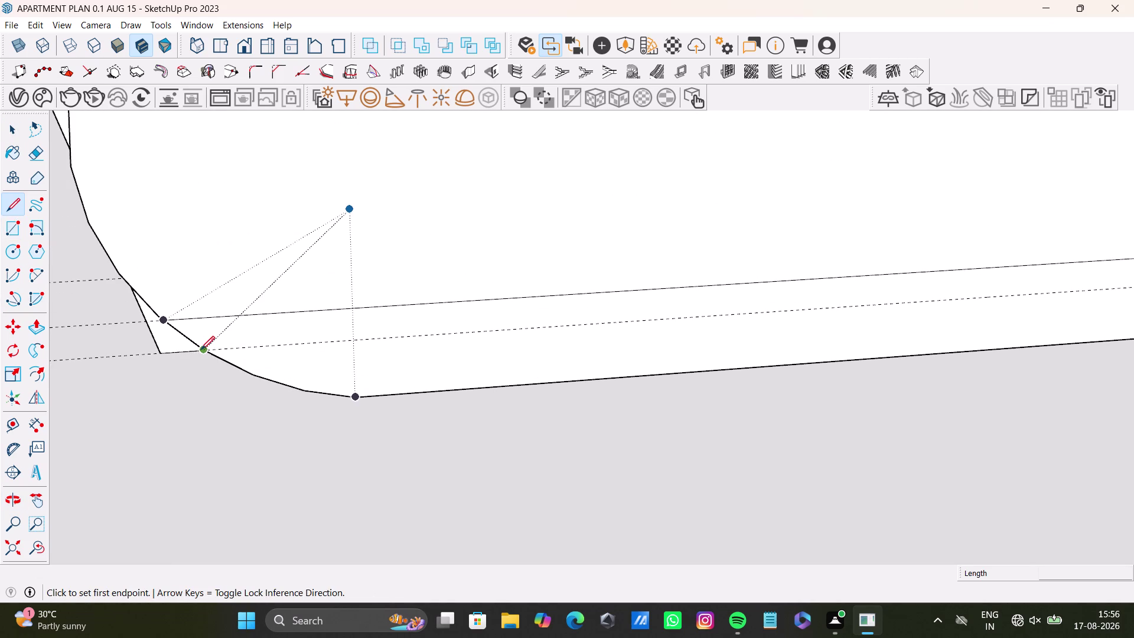
click(201, 350)
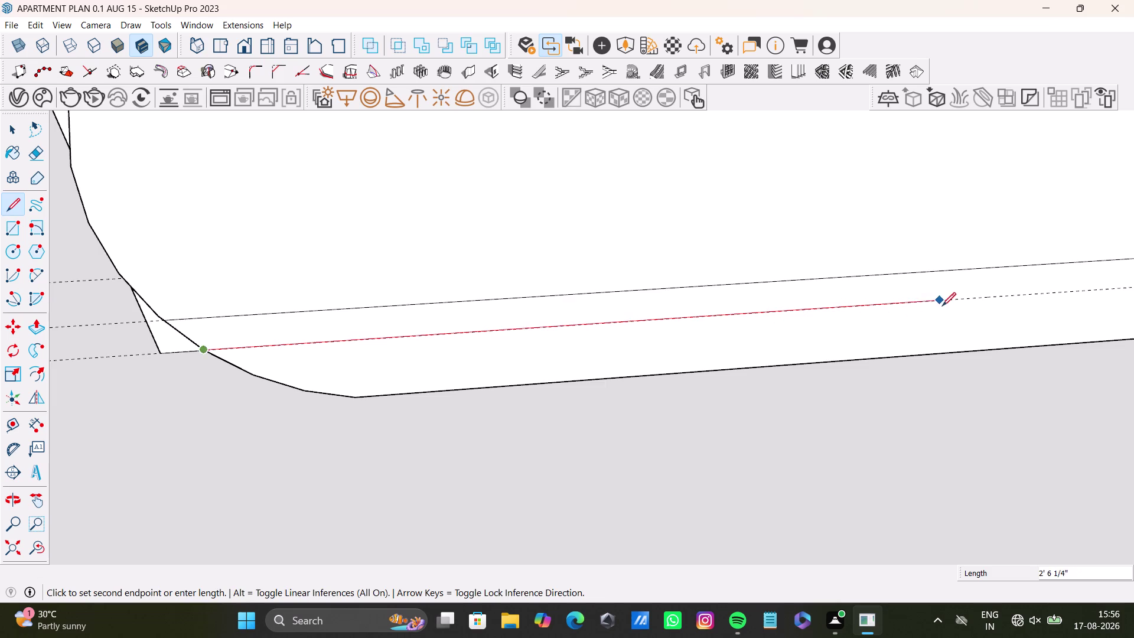
scroll(down, 3)
middle_drag(943, 306, 551, 370)
scroll(down, 3)
middle_drag(994, 342, 698, 382)
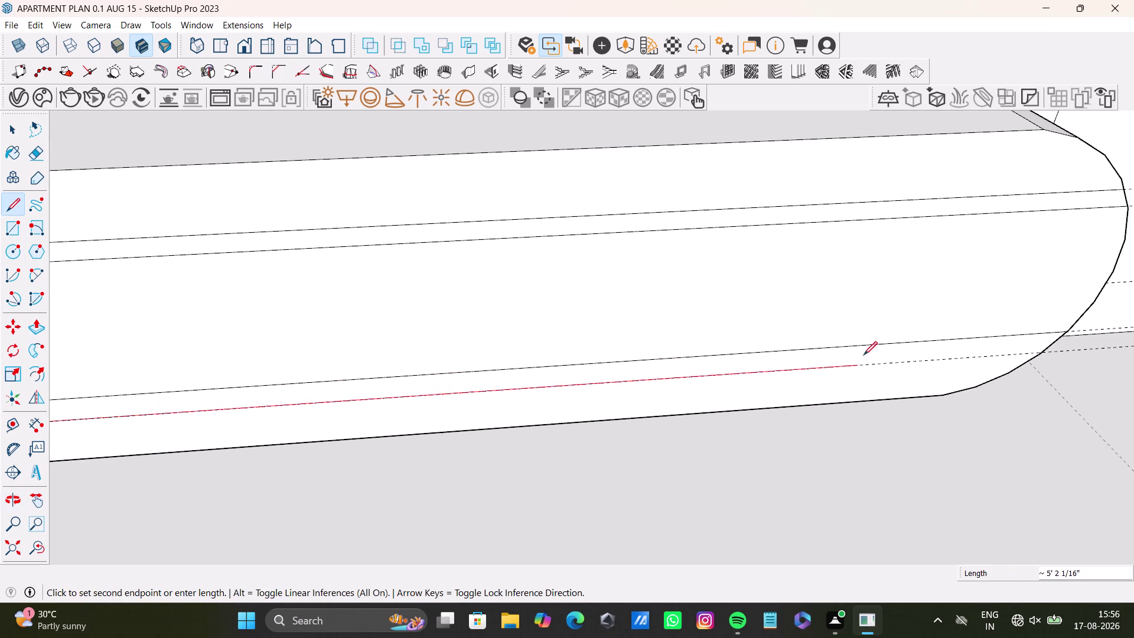
click(1041, 350)
key(space)
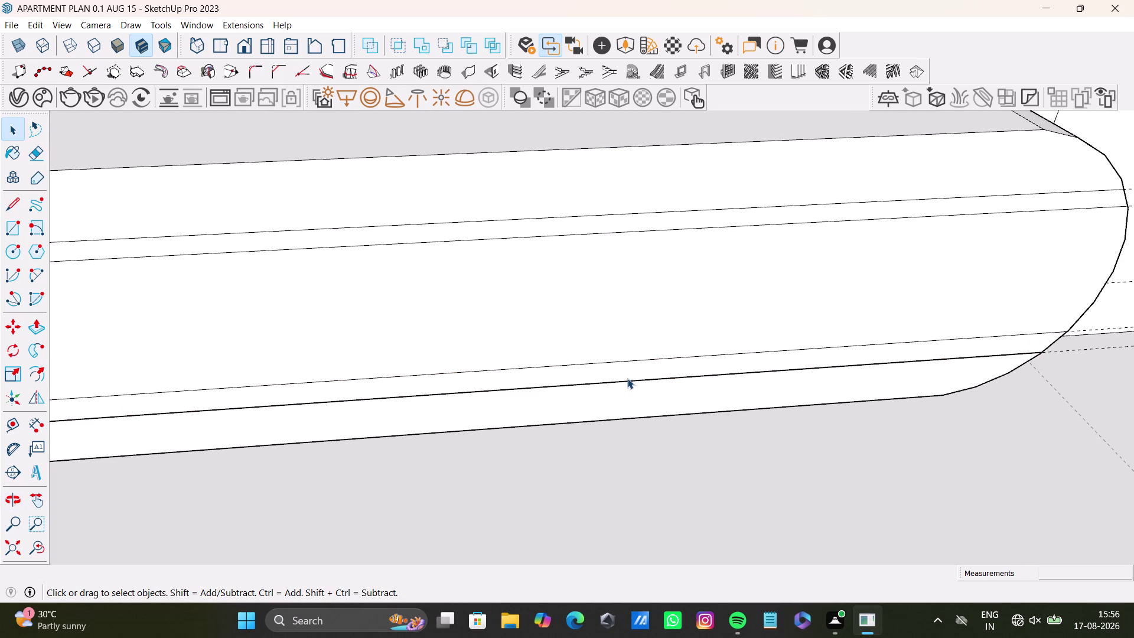
Undo the line and view the whole plinth front.
key(ctrl+z)
scroll(down, 3)
middle_drag(631, 399, 677, 373)
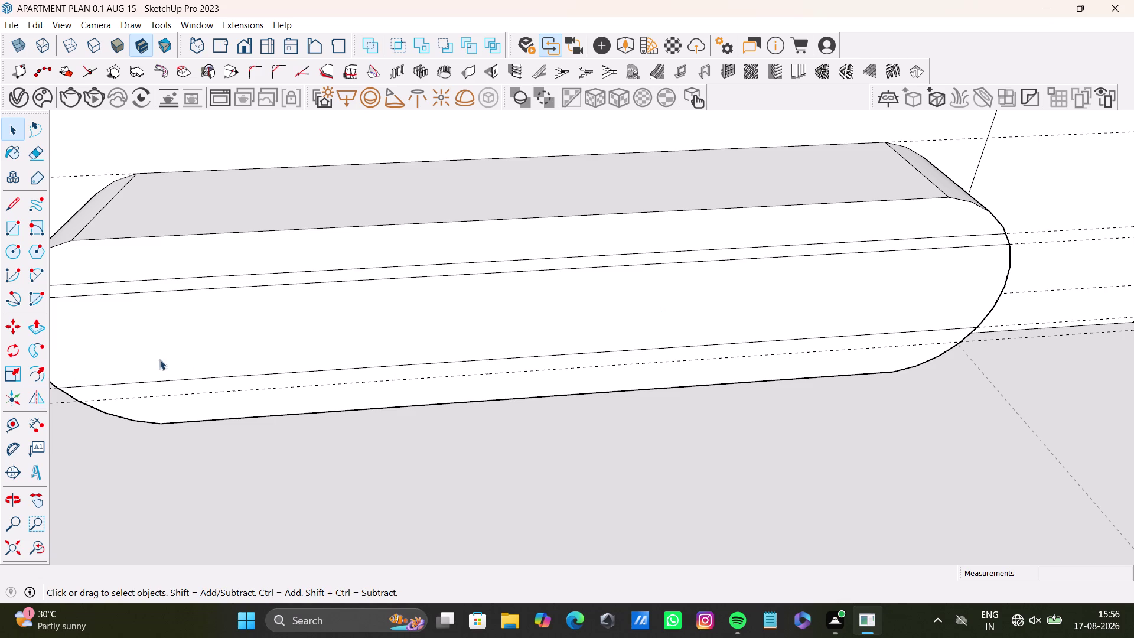
click(10, 204)
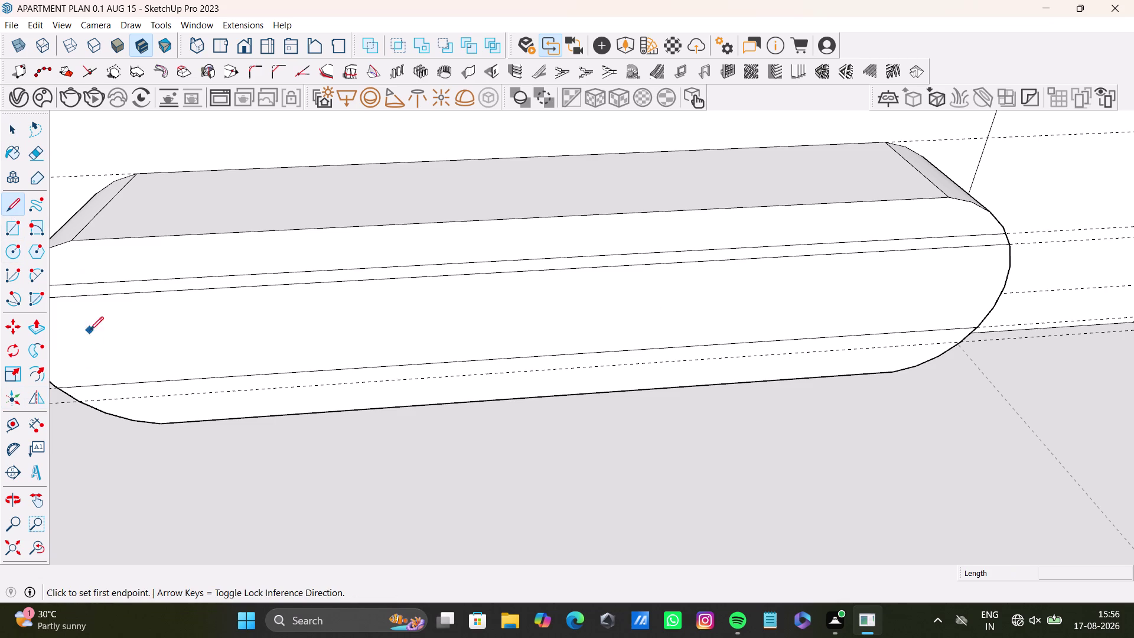
Draw an edge along the lower guide between the plinth front's two rounded ends.
scroll(up, 3)
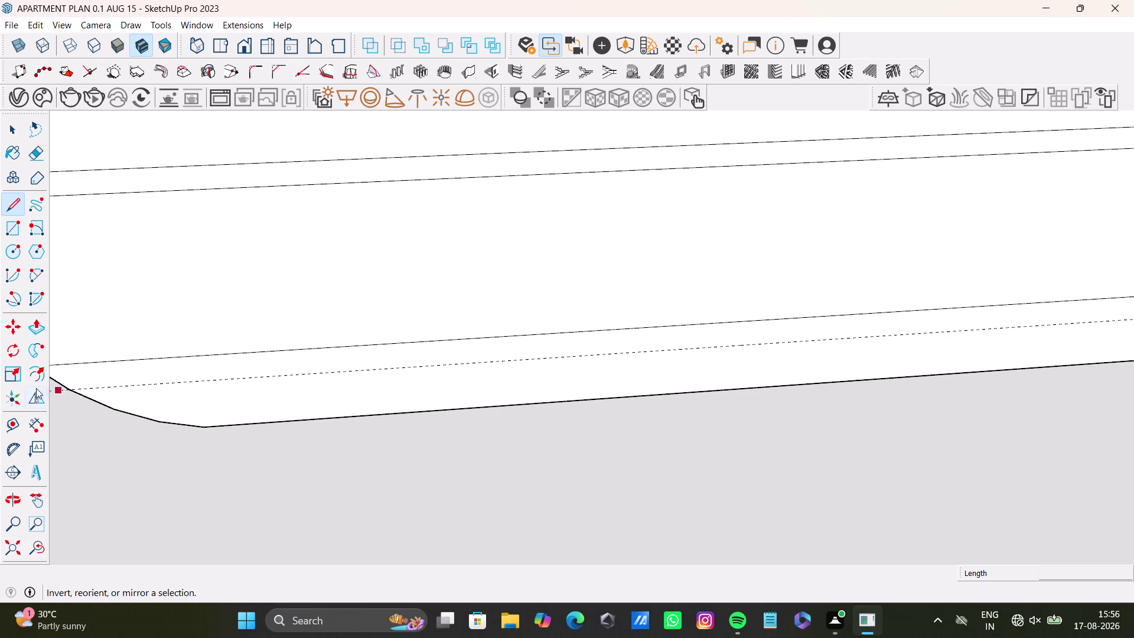
click(70, 391)
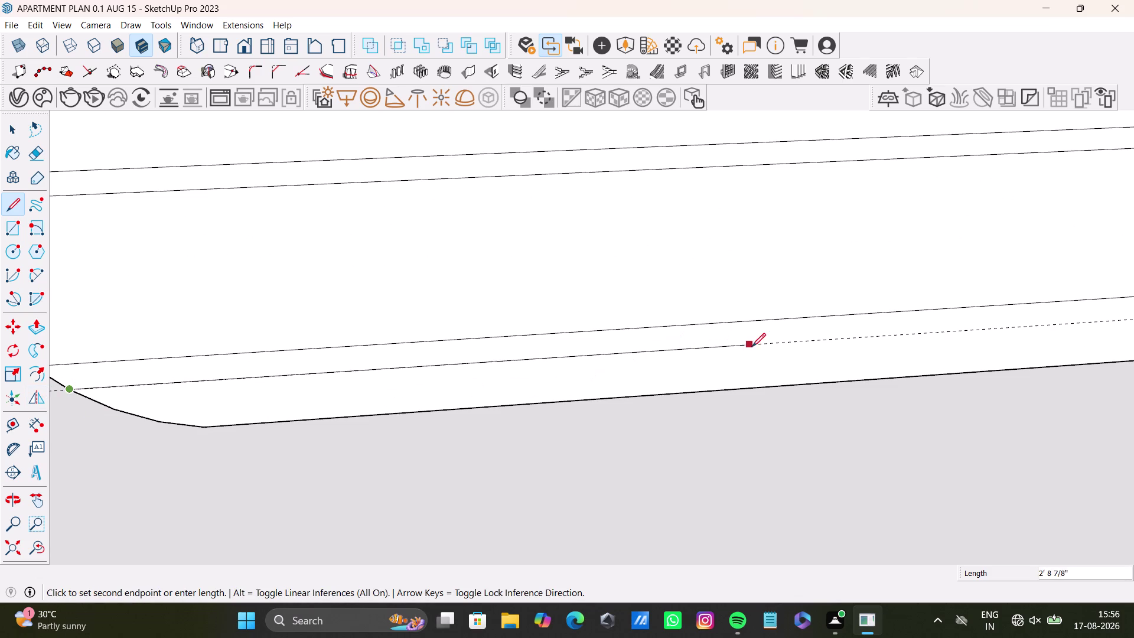
click(784, 345)
scroll(down, 3)
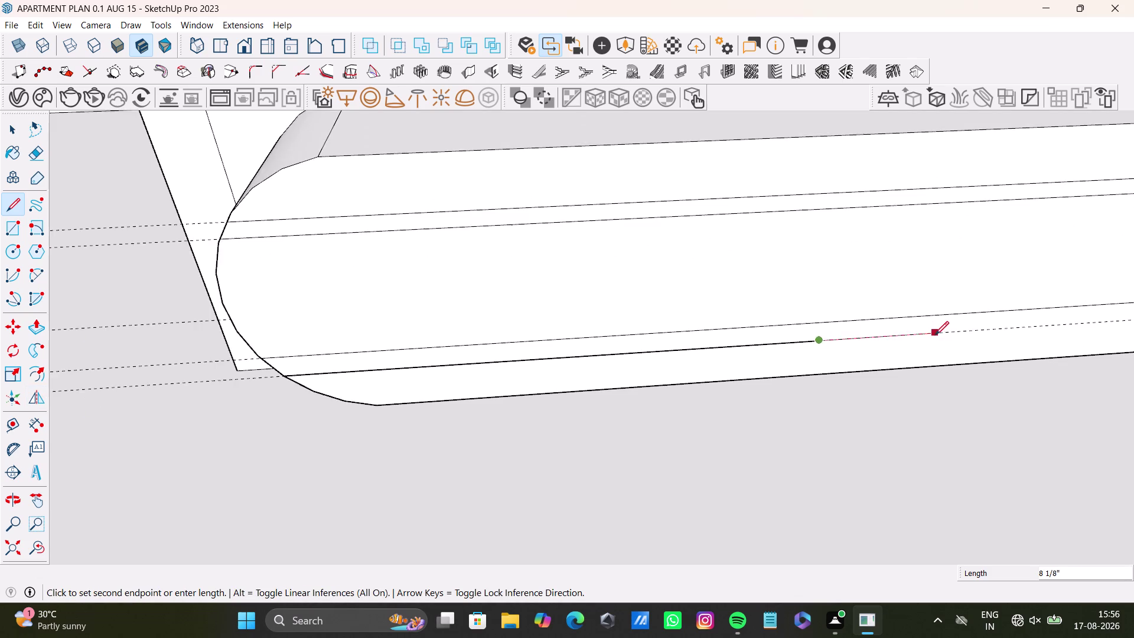
middle_drag(929, 338, 487, 454)
click(926, 414)
key(space)
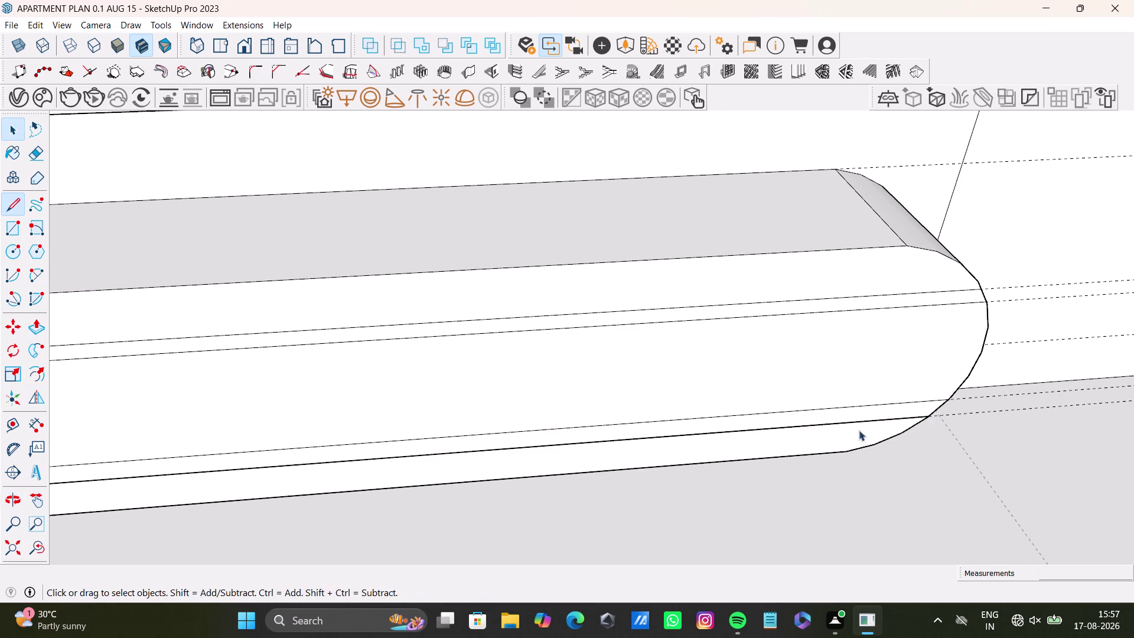
Orbit to check the new band lines, then undo the last two actions.
scroll(down, 3)
middle_drag(800, 419, 846, 394)
scroll(up, 3)
middle_drag(362, 345, 366, 312)
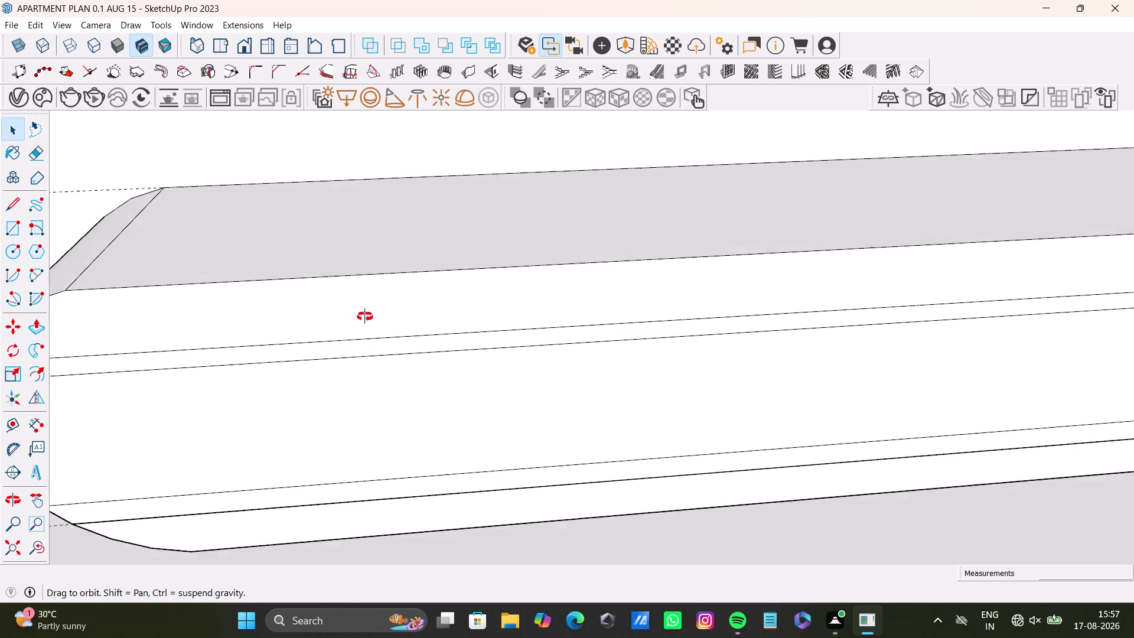
middle_drag(366, 312, 276, 284)
key(ctrl+z)
key(ctrl+z)
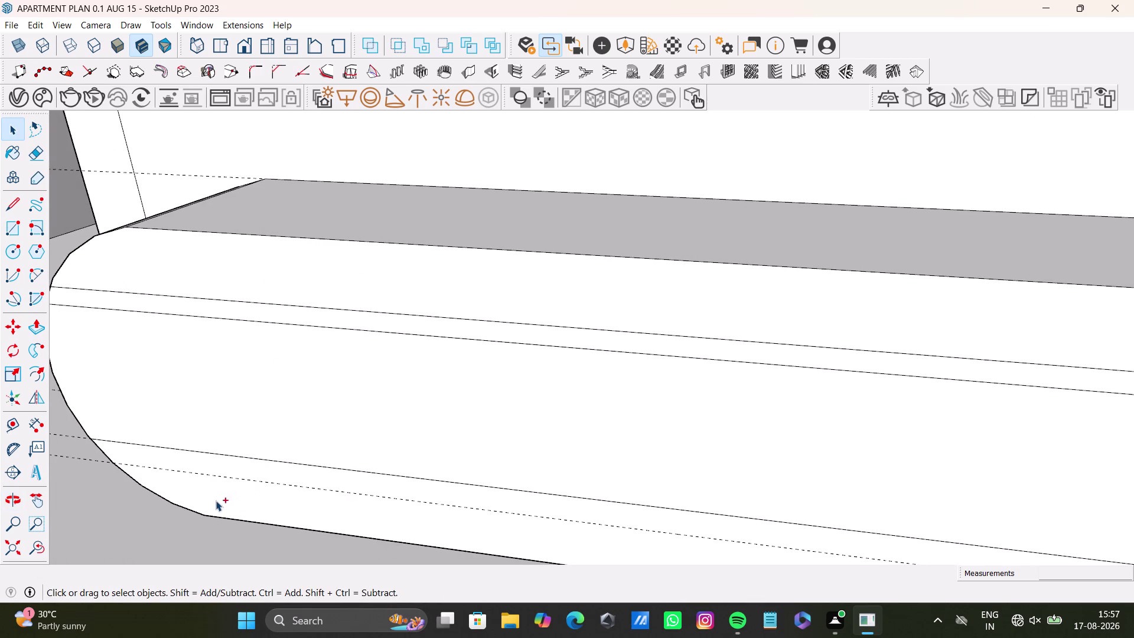
Delete the stray guide line from the lower plinth front.
middle_drag(221, 498, 322, 389)
middle_drag(212, 480, 167, 543)
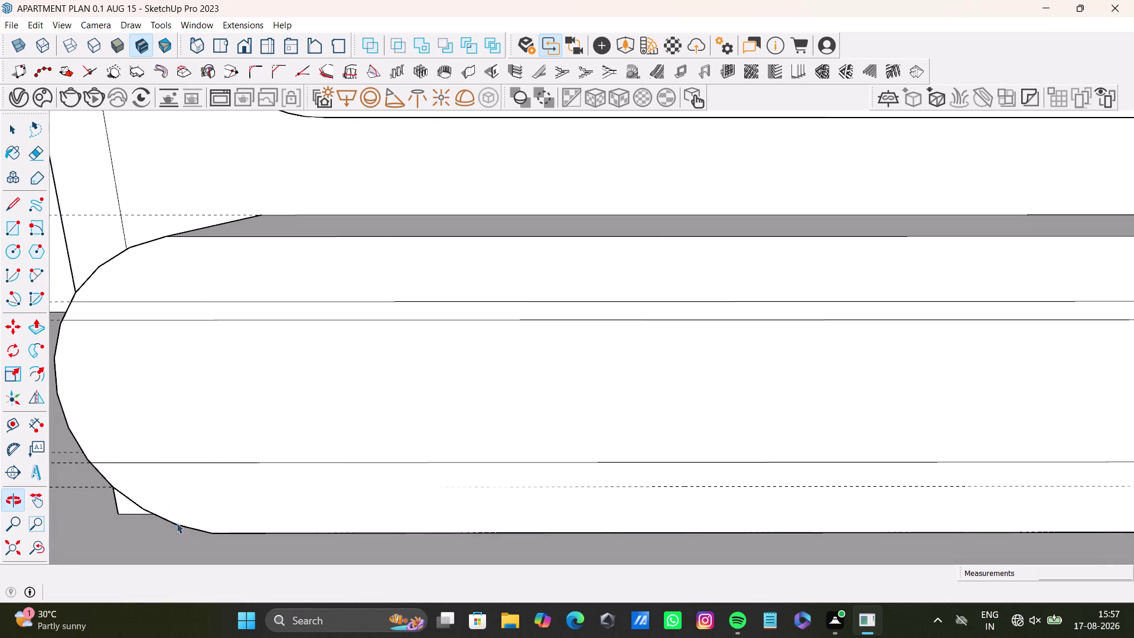
middle_drag(266, 496, 255, 531)
click(302, 484)
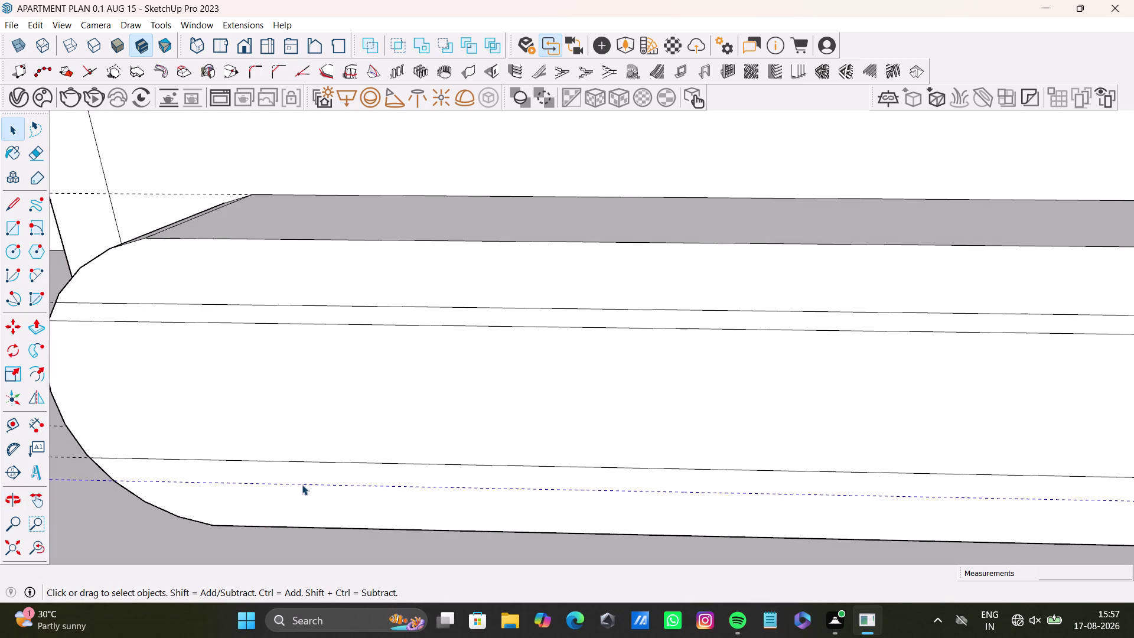
key(Delete)
click(16, 423)
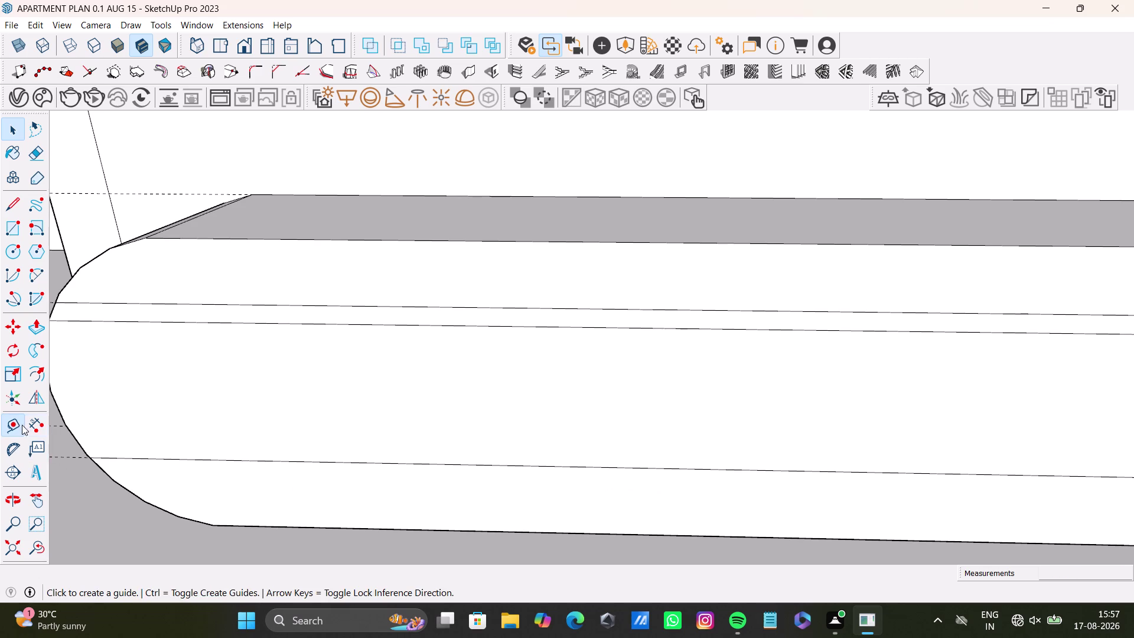
Place a Tape Measure guide 1 1/2" below the plinth's lower edge.
scroll(up, 3)
click(488, 456)
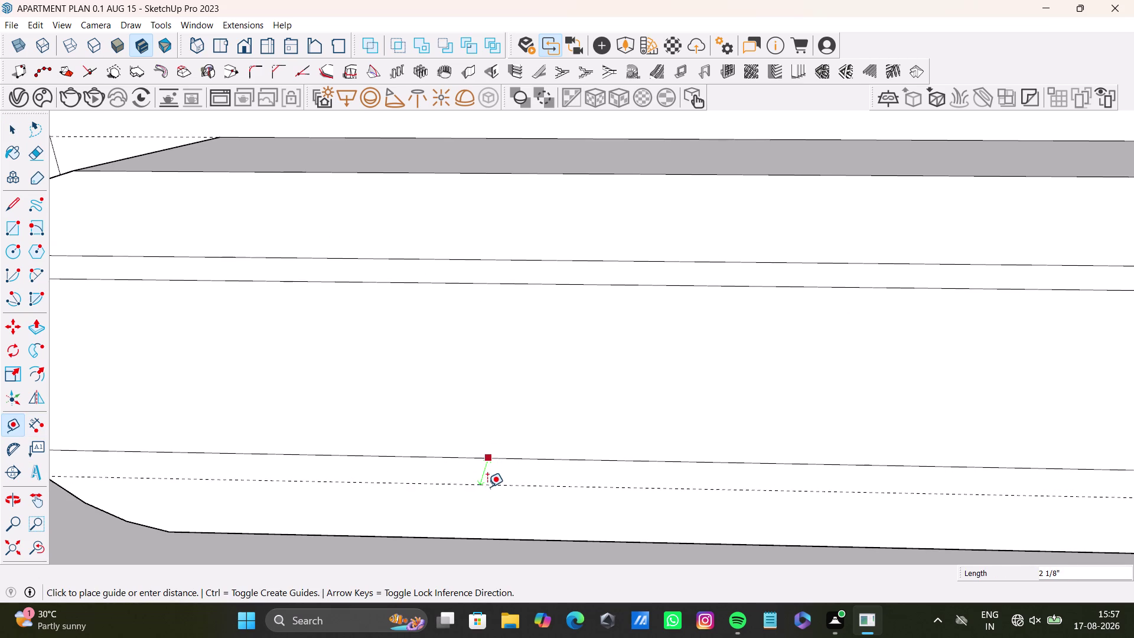
click(502, 498)
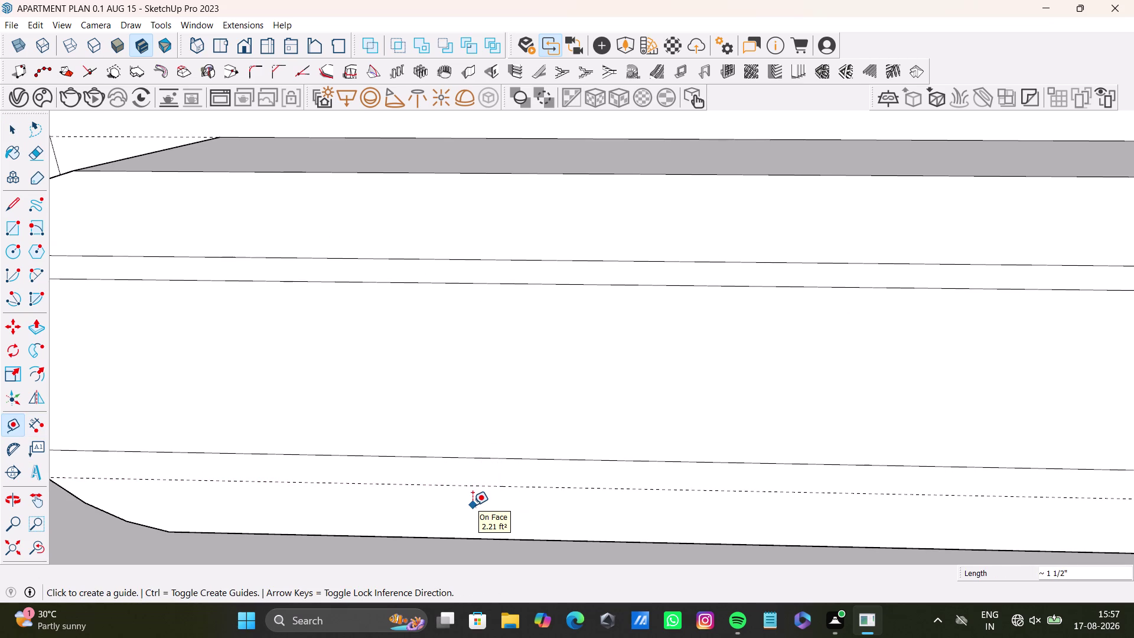
scroll(down, 3)
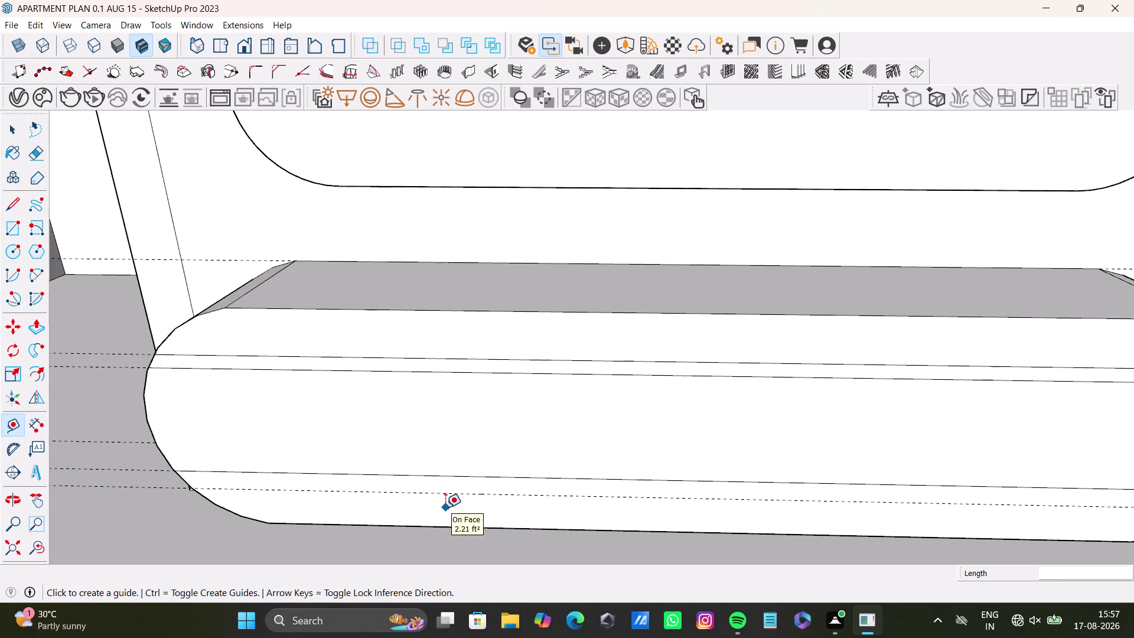
middle_drag(445, 507, 406, 477)
Draw an edge from the left curve to the right curve, then undo it.
click(10, 204)
scroll(up, 3)
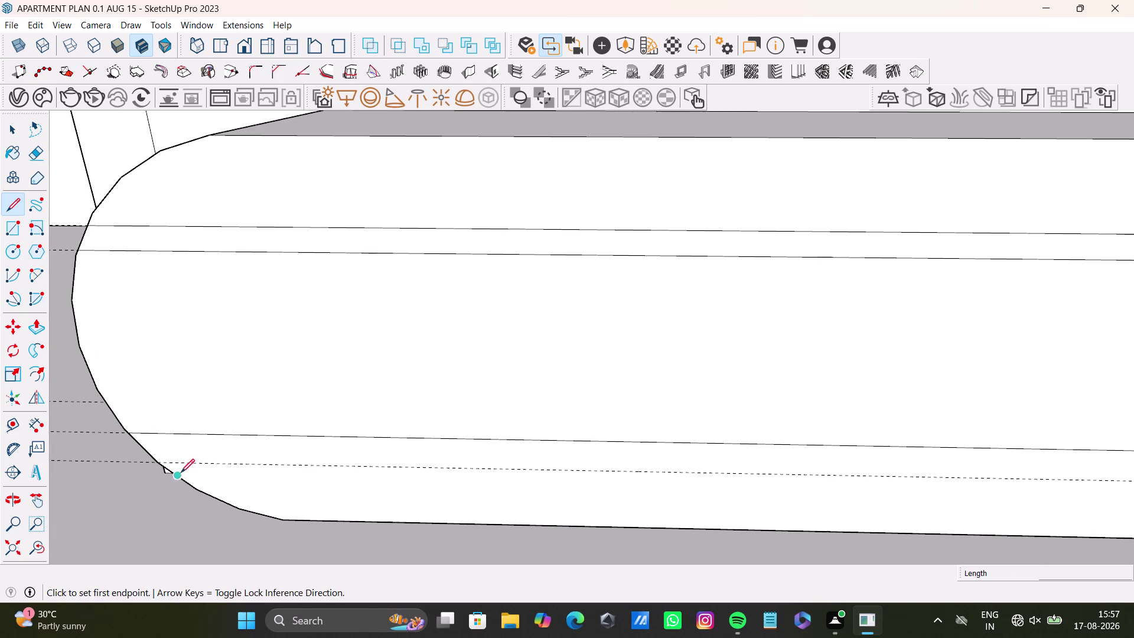
key(space)
click(17, 212)
scroll(up, 3)
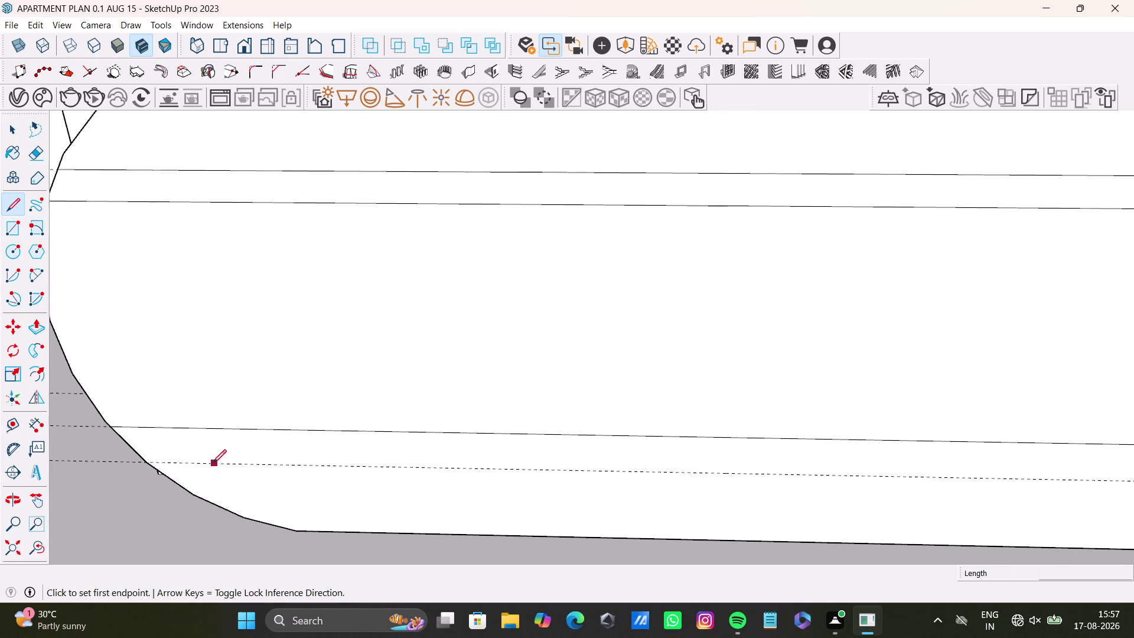
scroll(up, 3)
click(137, 460)
scroll(down, 3)
scroll(down, 3)
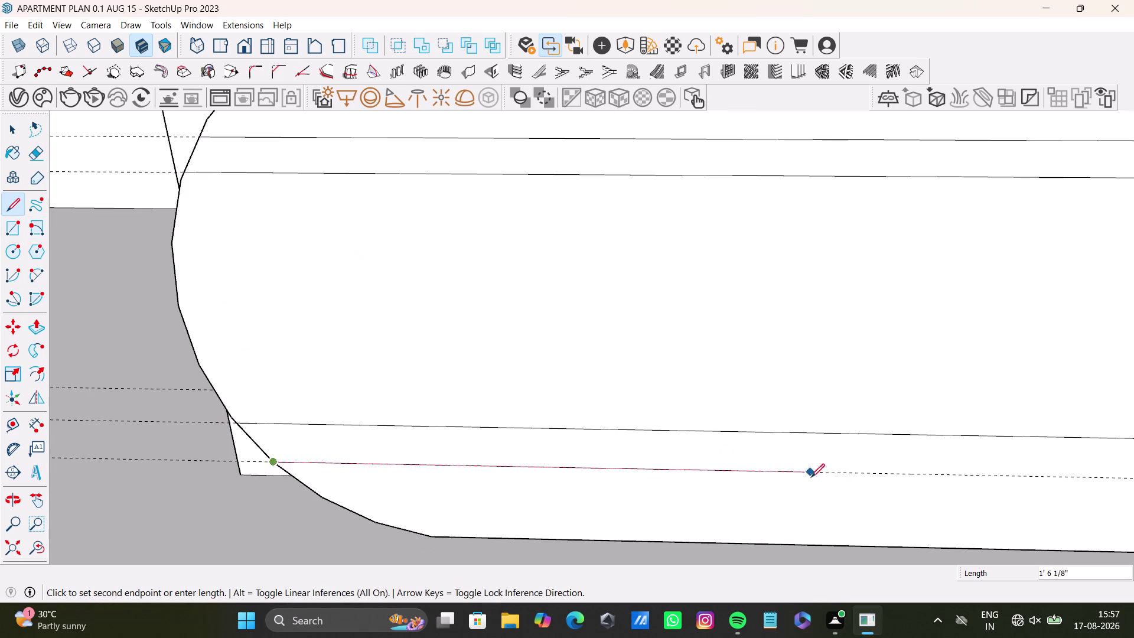
middle_drag(893, 477, 293, 478)
scroll(down, 3)
middle_drag(884, 502, 617, 508)
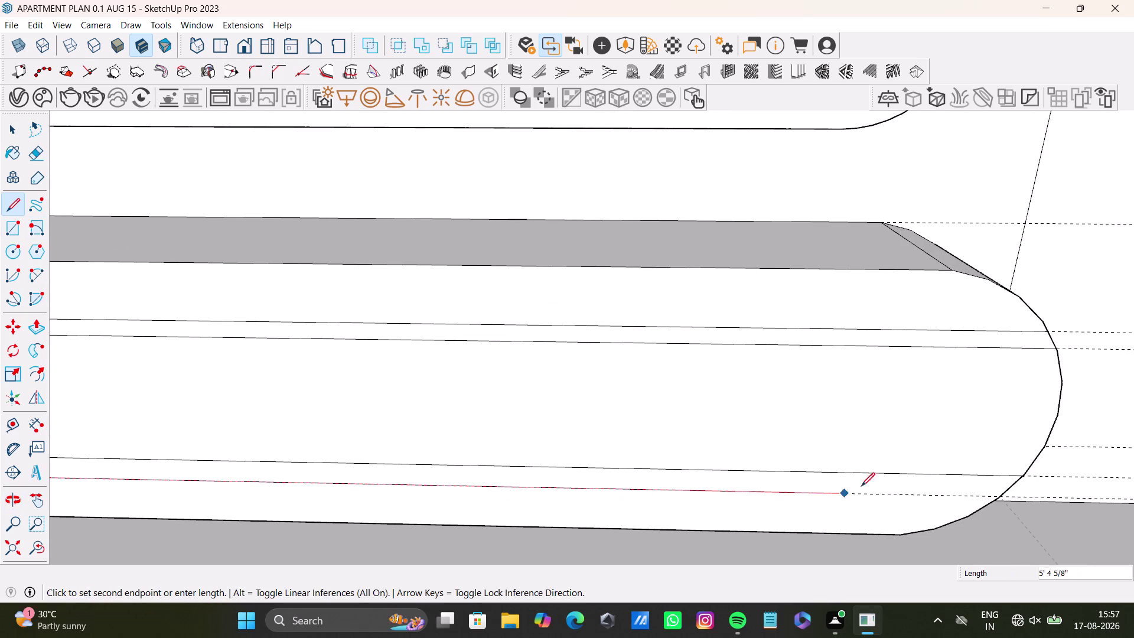
click(999, 496)
key(space)
scroll(down, 3)
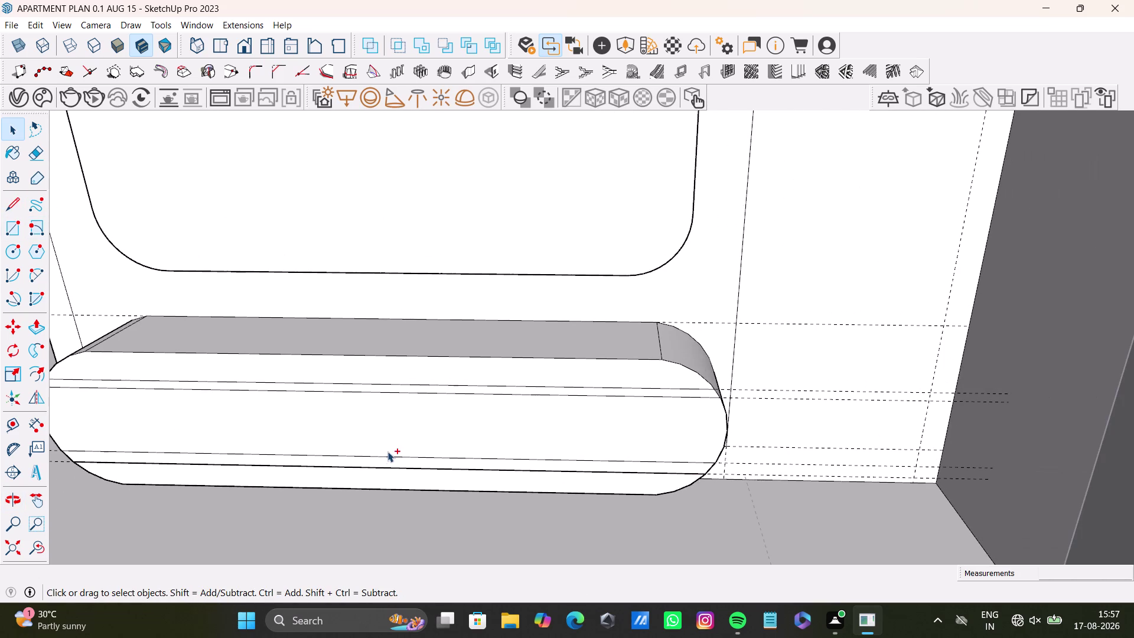
key(ctrl+z)
Redraw the edge along the lower guide between the plinth's rounded ends.
middle_drag(266, 456, 440, 407)
click(17, 214)
scroll(up, 3)
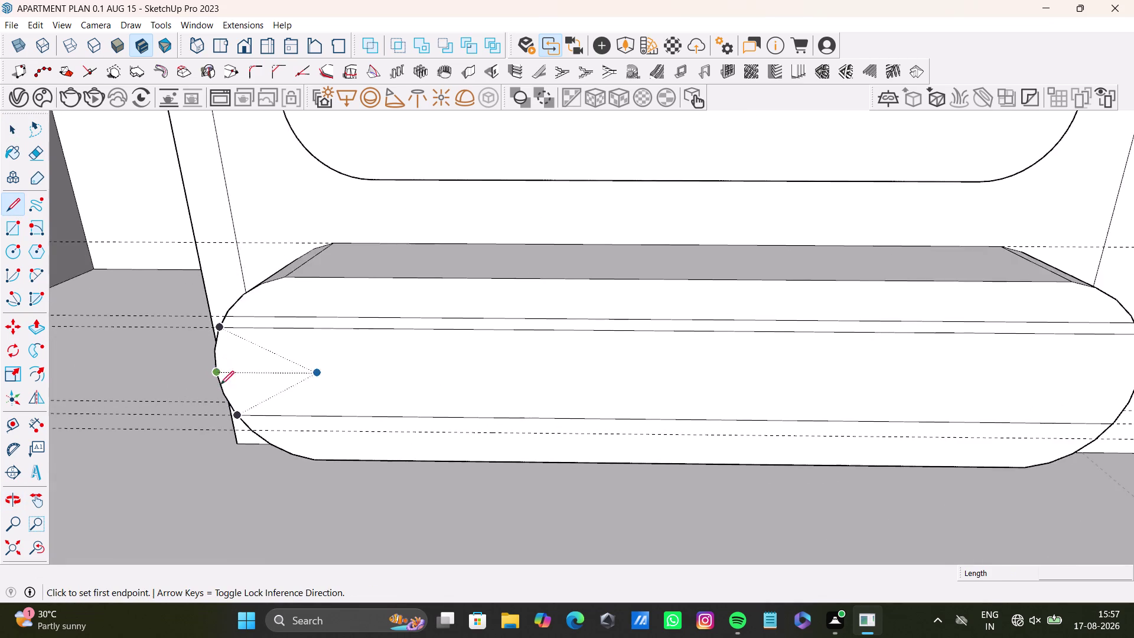
scroll(up, 3)
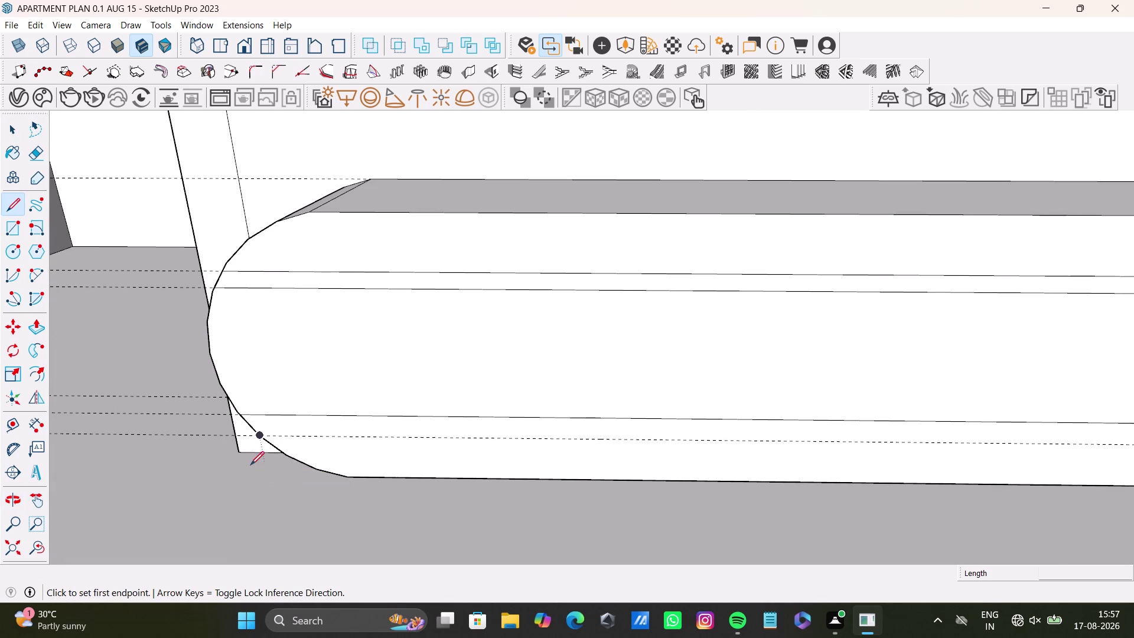
drag(261, 433, 270, 433)
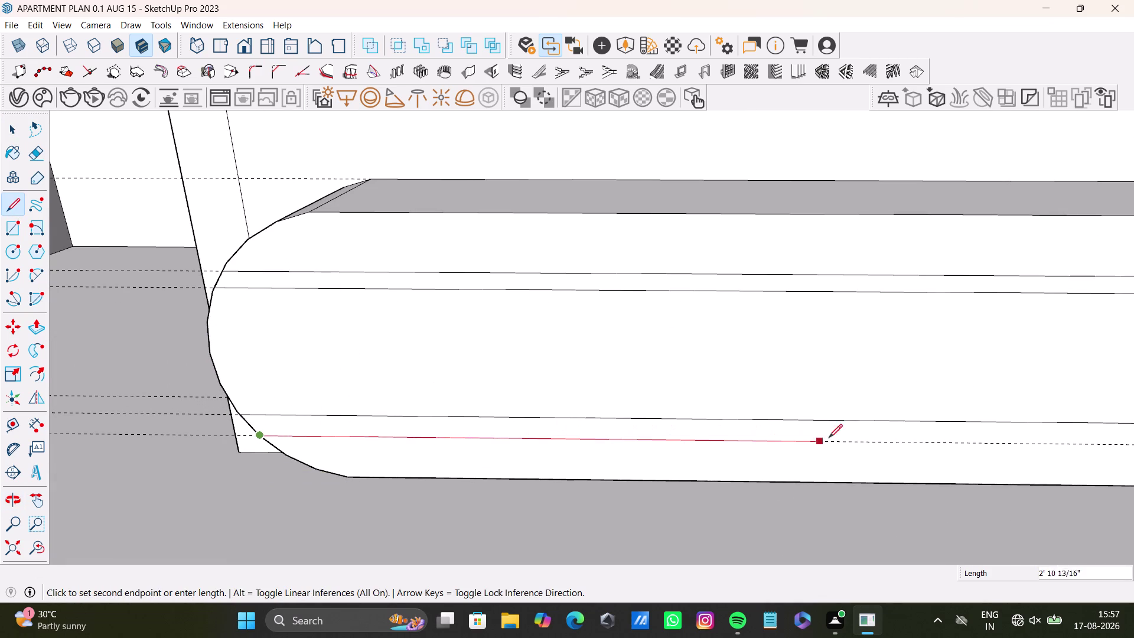
scroll(down, 3)
scroll(up, 3)
middle_drag(960, 443, 517, 463)
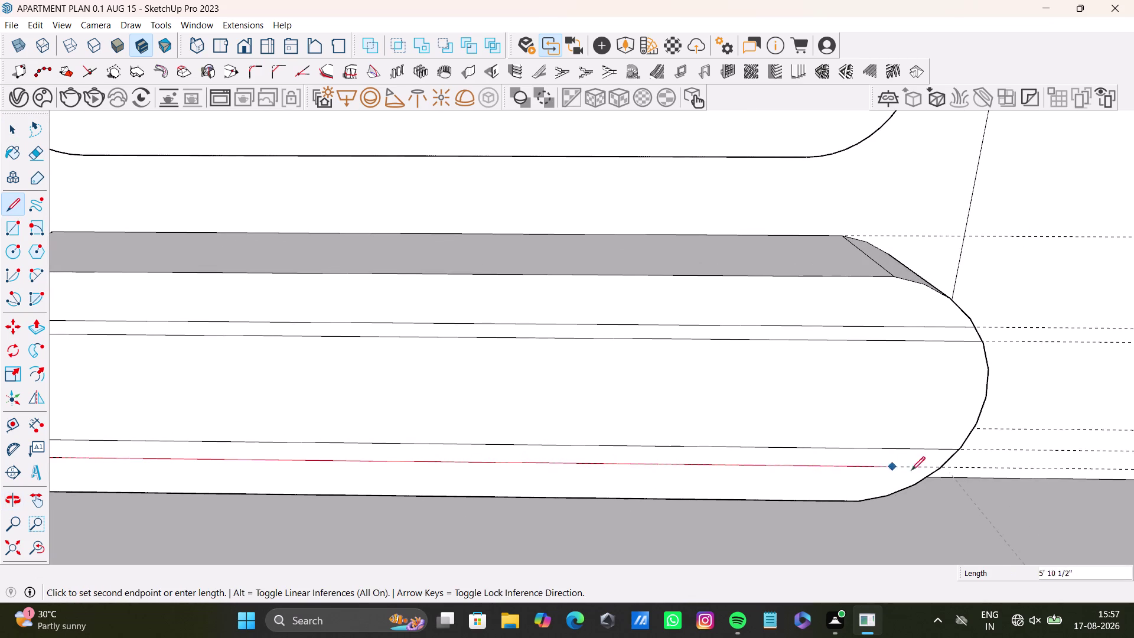
click(950, 467)
key(space)
scroll(down, 3)
middle_drag(480, 484, 509, 476)
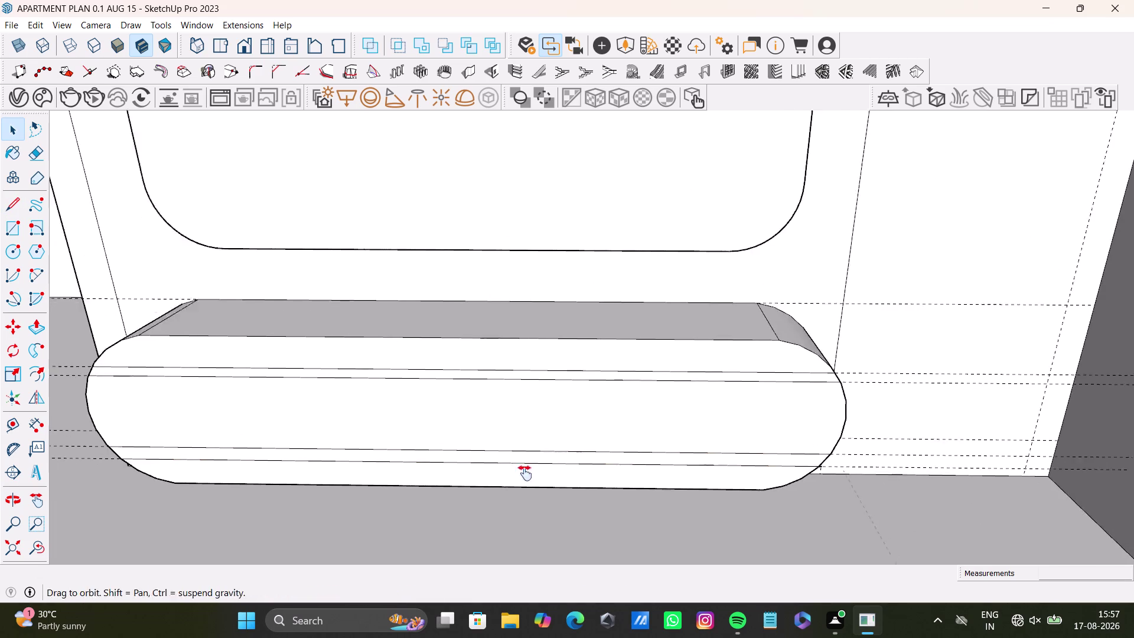
middle_drag(509, 475, 591, 472)
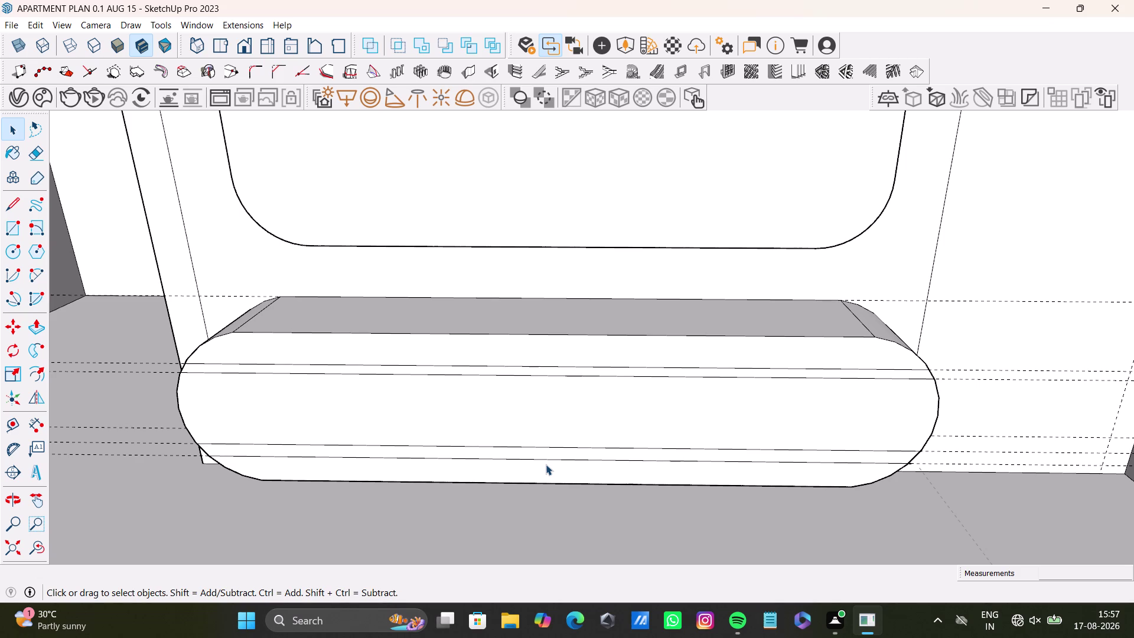
Push/Pull the thin upper strip face inward into a shallow groove.
click(238, 368)
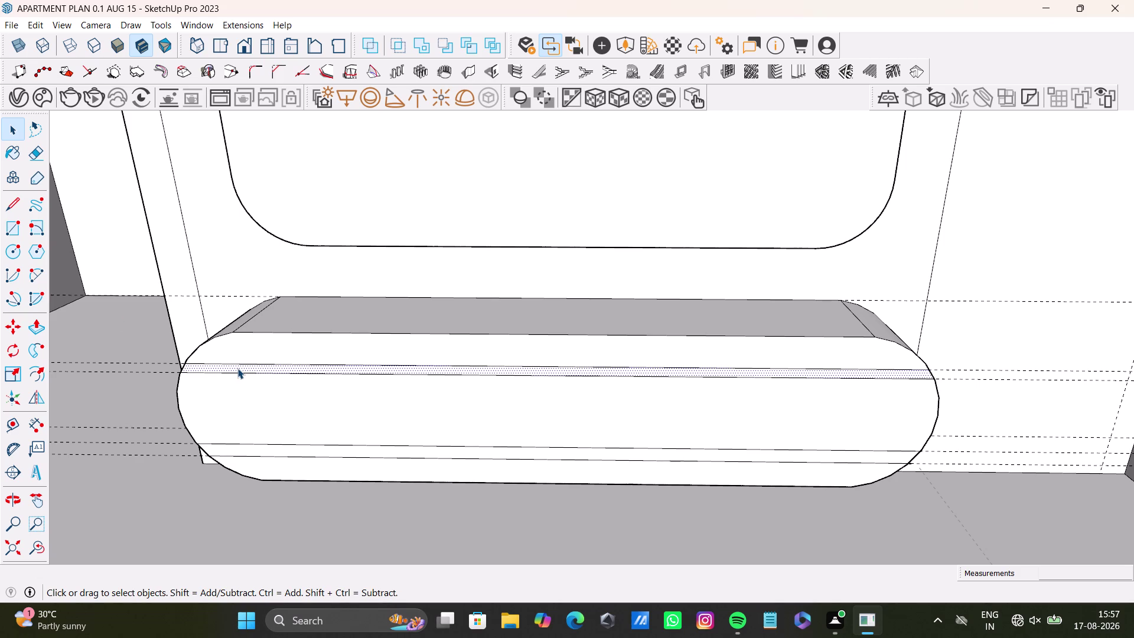
key(p)
click(237, 368)
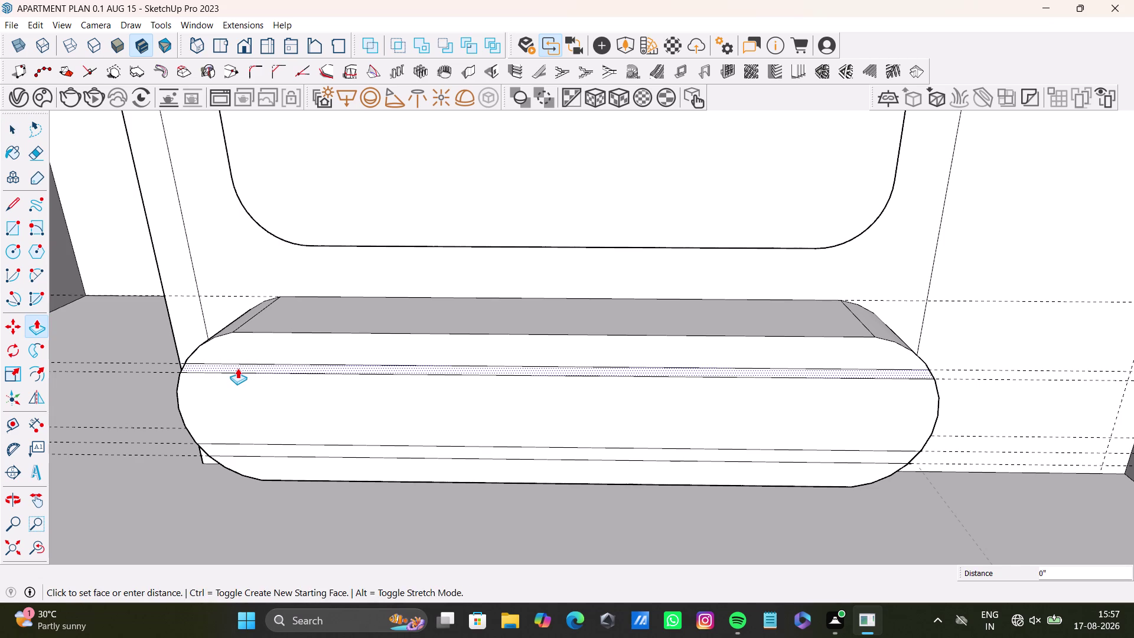
key(space)
click(269, 450)
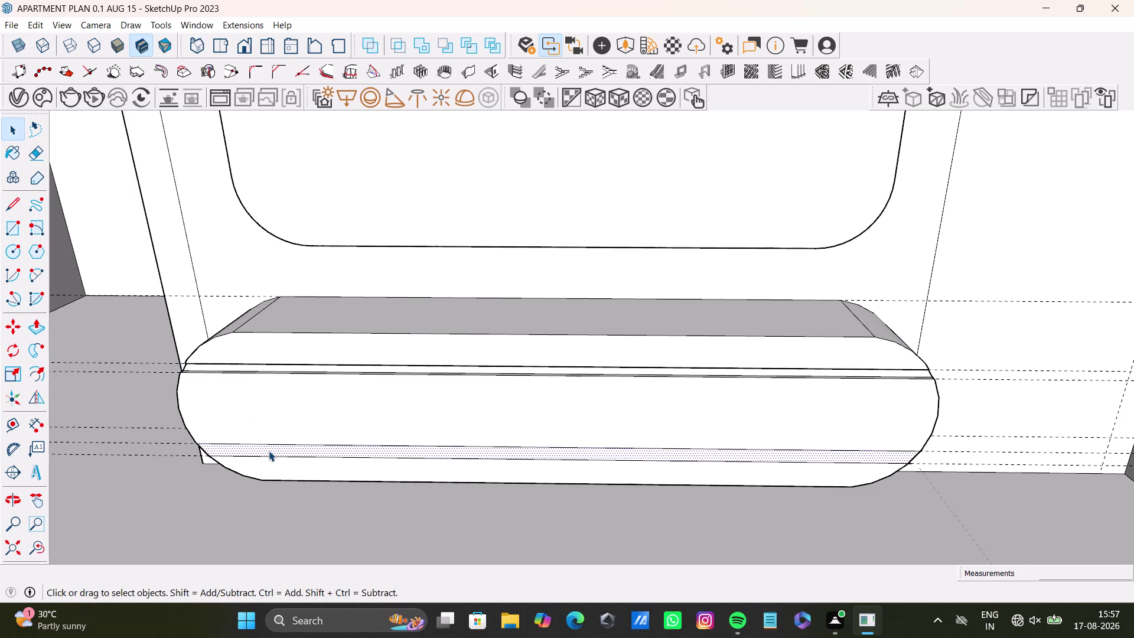
key(p)
Select the lower strip face and orbit around to inspect the new groove.
click(268, 450)
key(space)
scroll(down, 3)
middle_drag(264, 449, 267, 485)
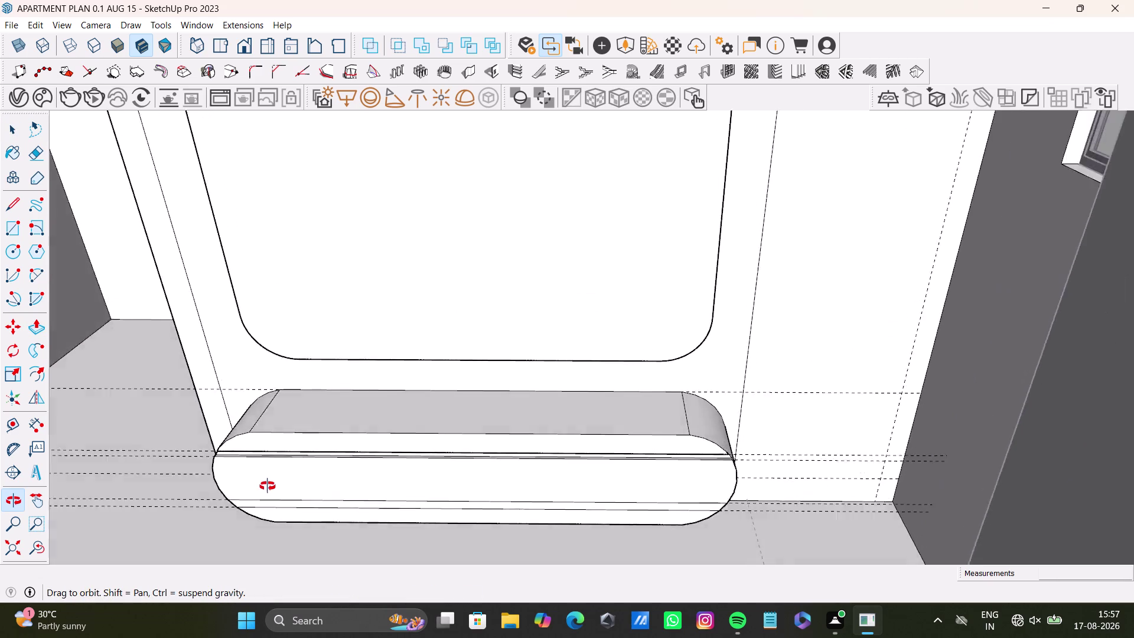
middle_drag(267, 485, 347, 472)
middle_drag(461, 470, 403, 403)
scroll(up, 3)
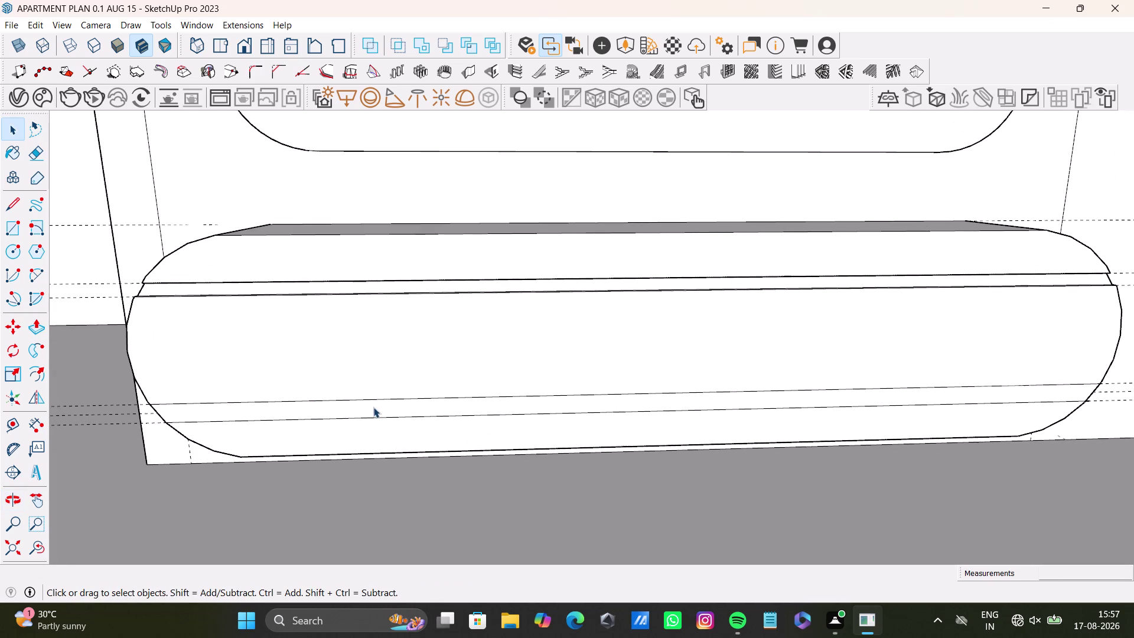
Push the thin lower strip back about 1 1/16" into a second groove.
click(373, 407)
key(p)
click(373, 406)
key(space)
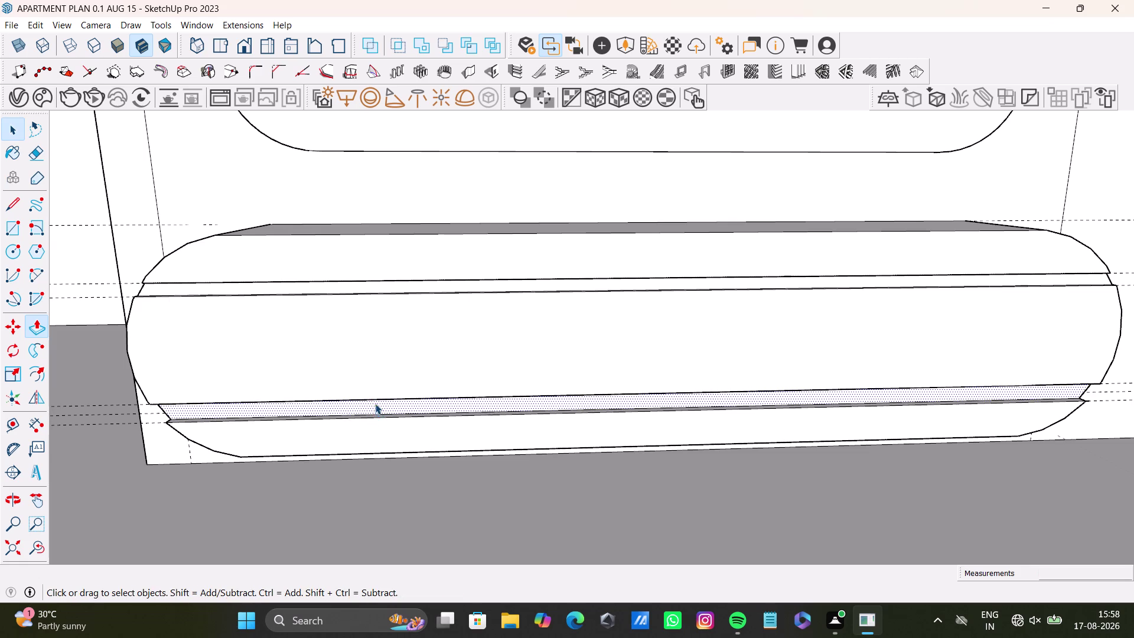
scroll(down, 3)
middle_click(193, 377)
click(303, 413)
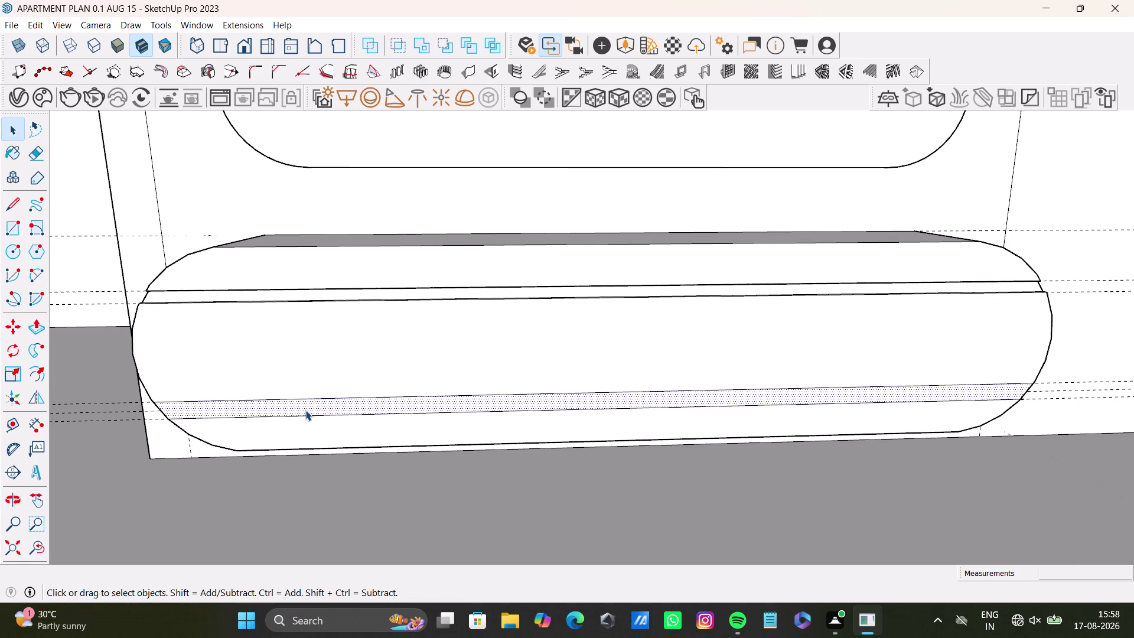
key(p)
drag(301, 406, 305, 398)
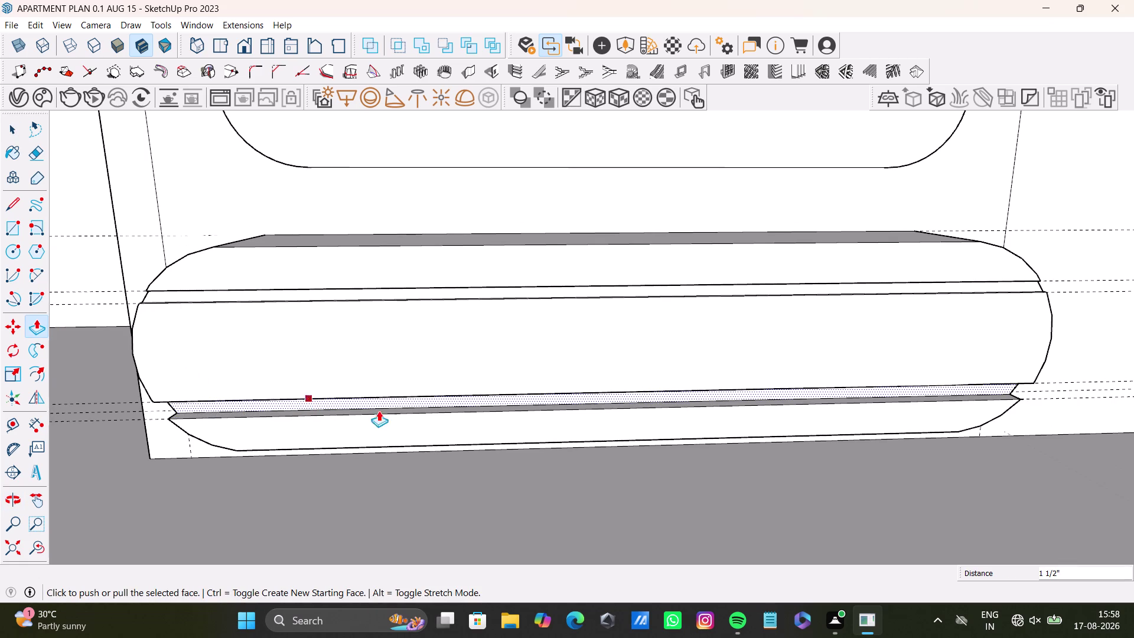
middle_drag(451, 409, 429, 415)
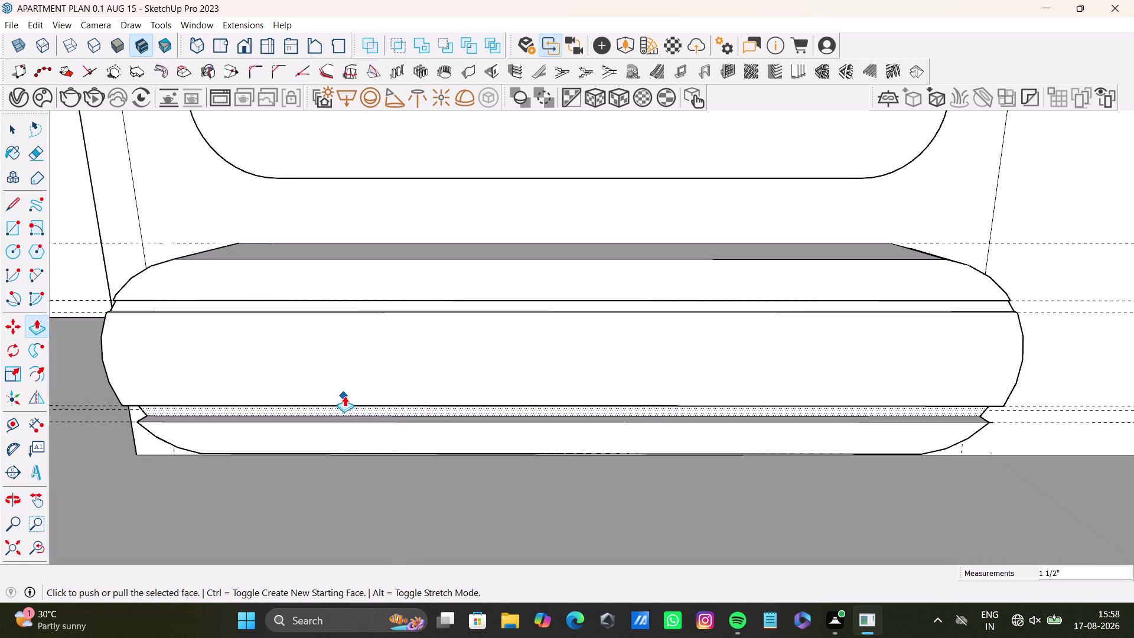
middle_drag(381, 418, 401, 393)
click(337, 355)
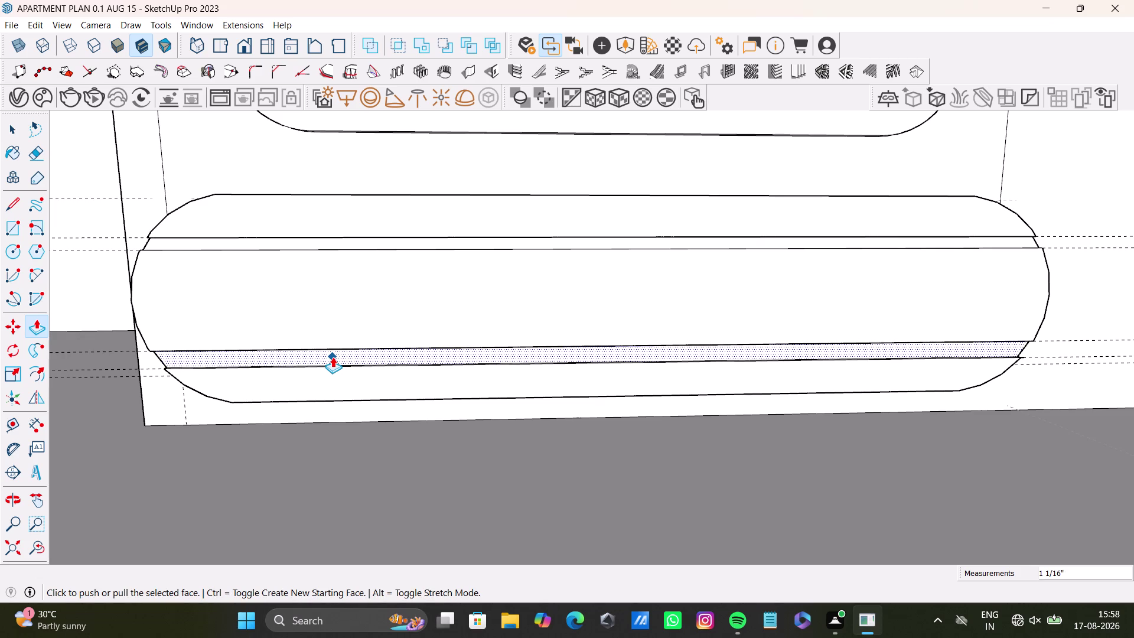
key(space)
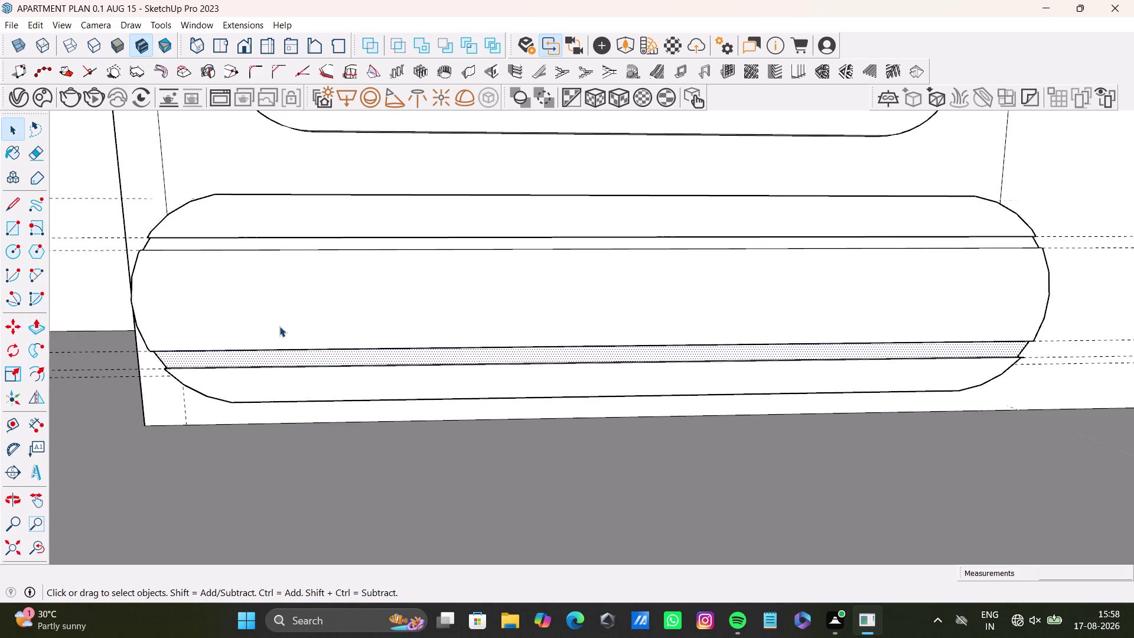
scroll(down, 3)
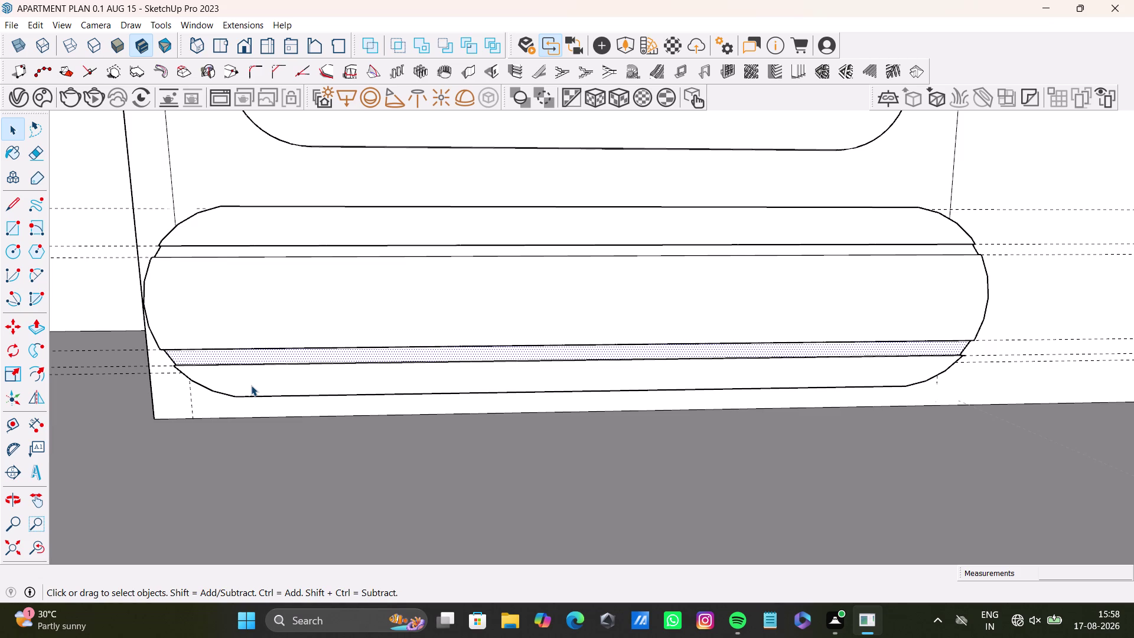
Zoom to extents and orbit to an overview of the whole apartment model.
key(space)
key(space)
scroll(down, 3)
middle_drag(294, 370, 342, 401)
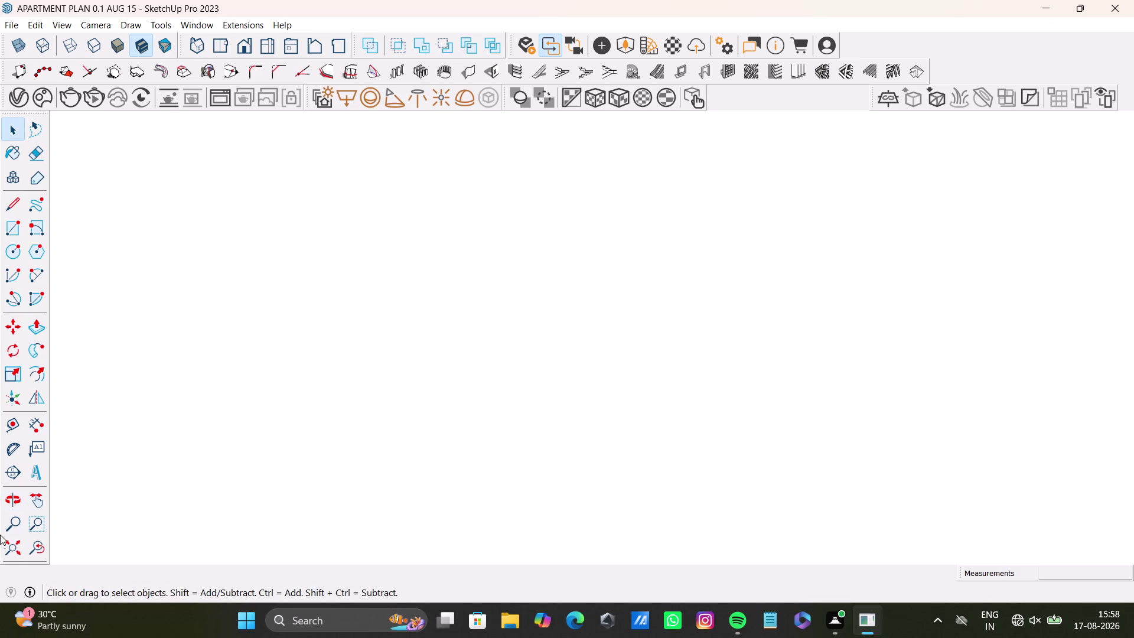
click(13, 547)
middle_drag(474, 313, 490, 516)
scroll(up, 3)
middle_drag(829, 230, 378, 356)
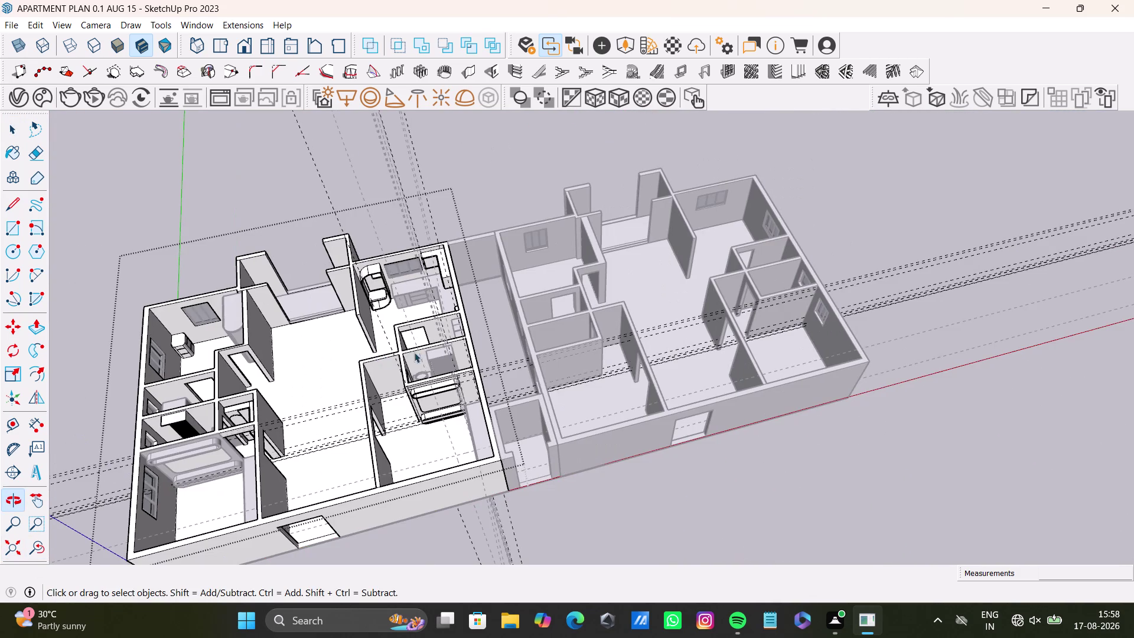